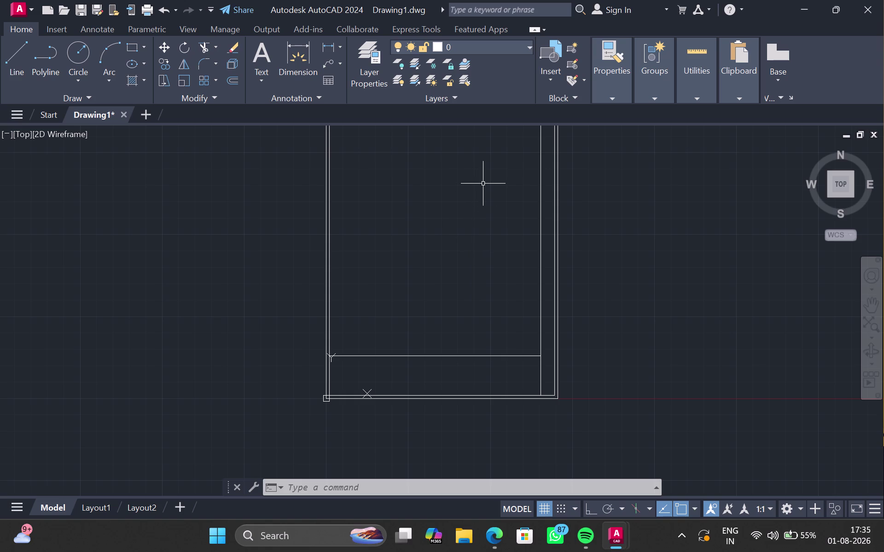
Offset the lower interior horizontal line 3' upward to form the band.
scroll(up, 3)
click(496, 359)
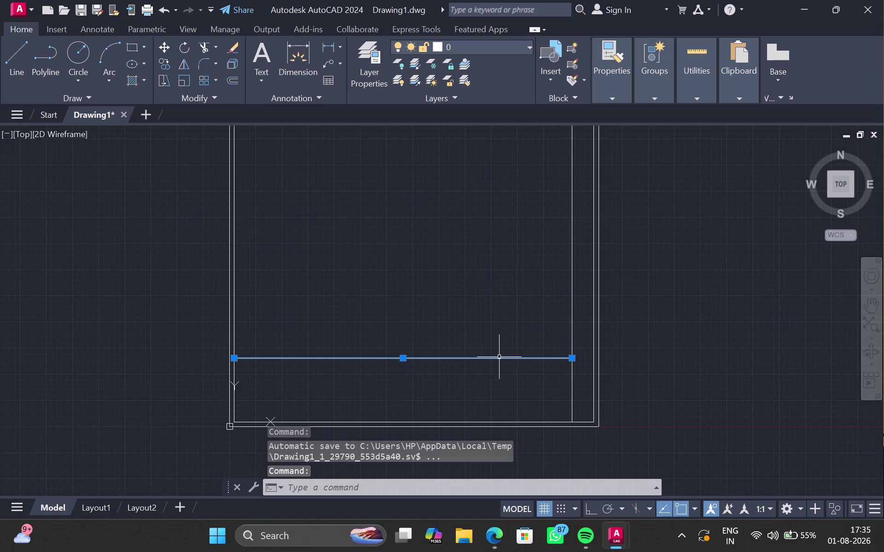
key(o)
key(Return)
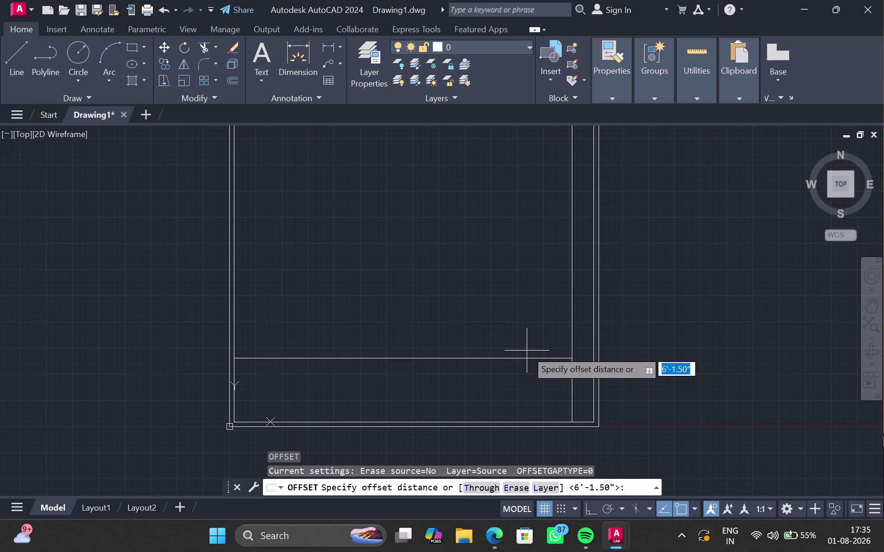
key(3)
key(apostrophe)
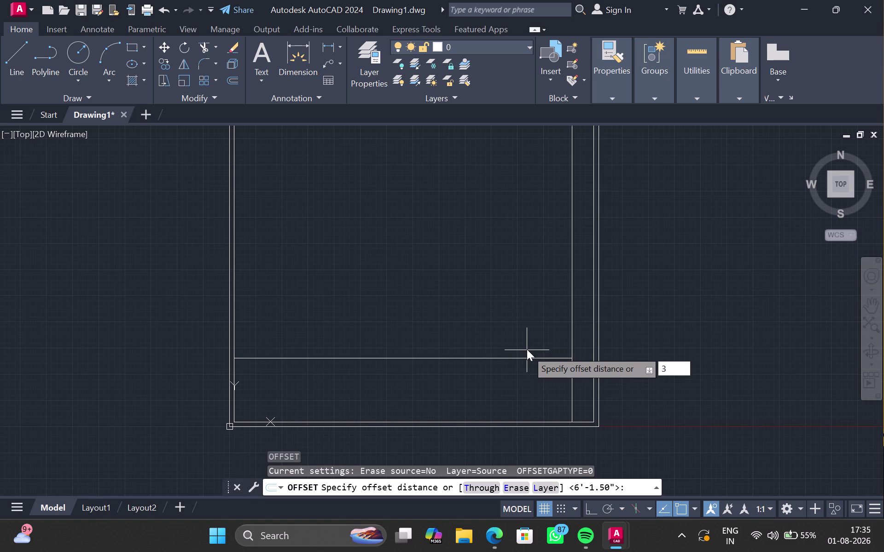
key(Return)
click(537, 320)
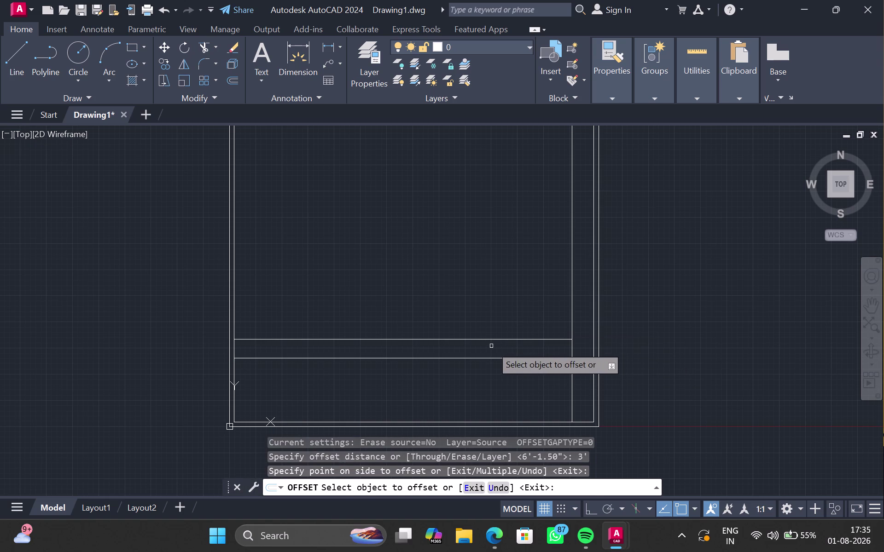
key(Escape)
scroll(up, 3)
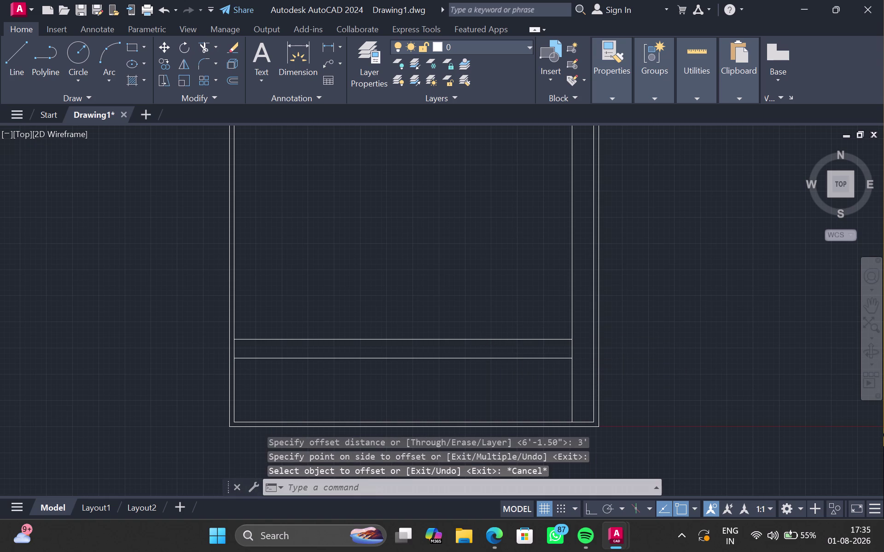
middle_click(486, 348)
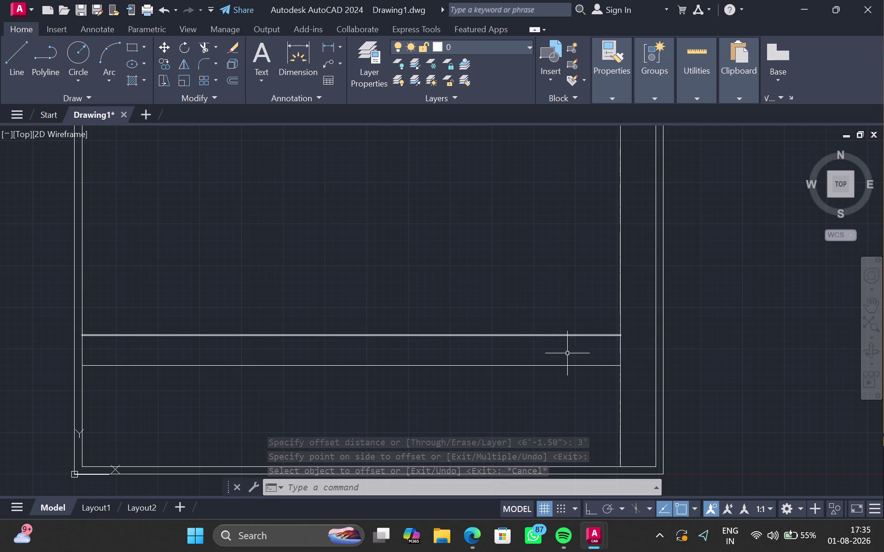
Offset the inner right wall line 17'9" to the left.
click(619, 348)
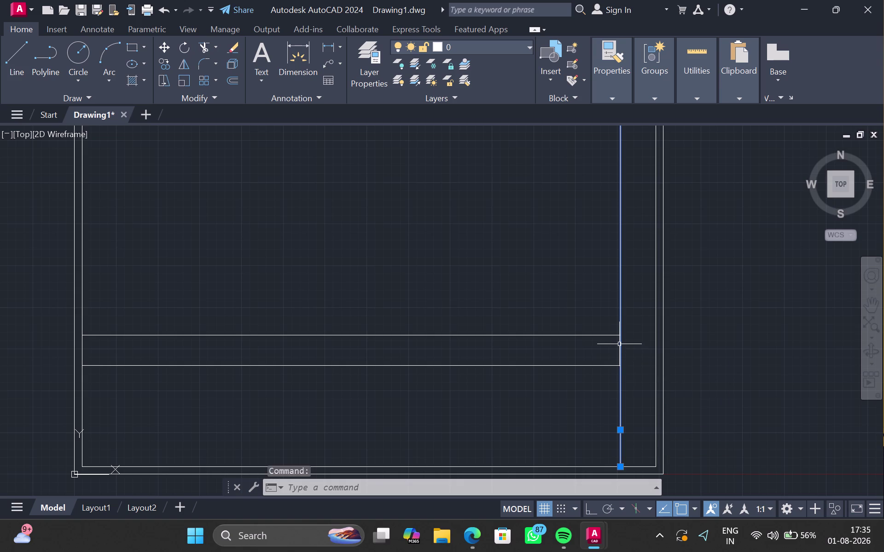
key(o)
key(Return)
key(1)
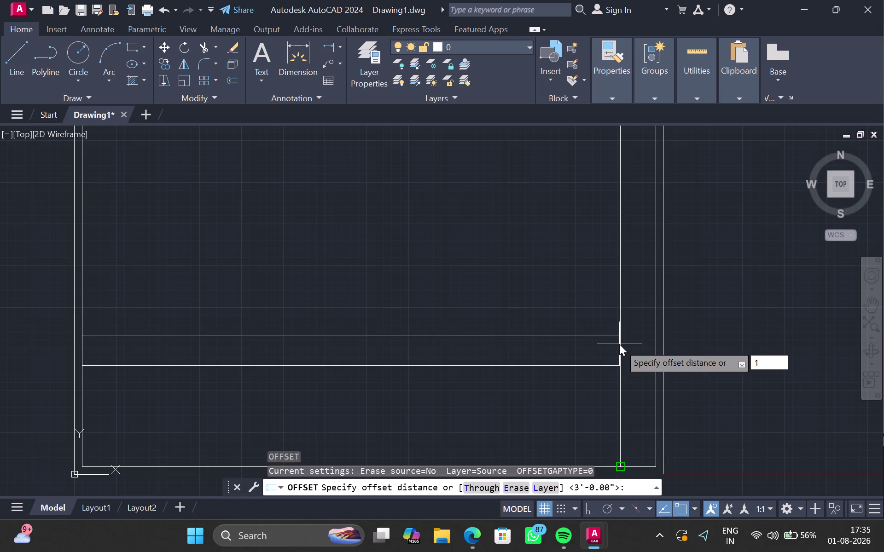
key(7)
key(apostrophe)
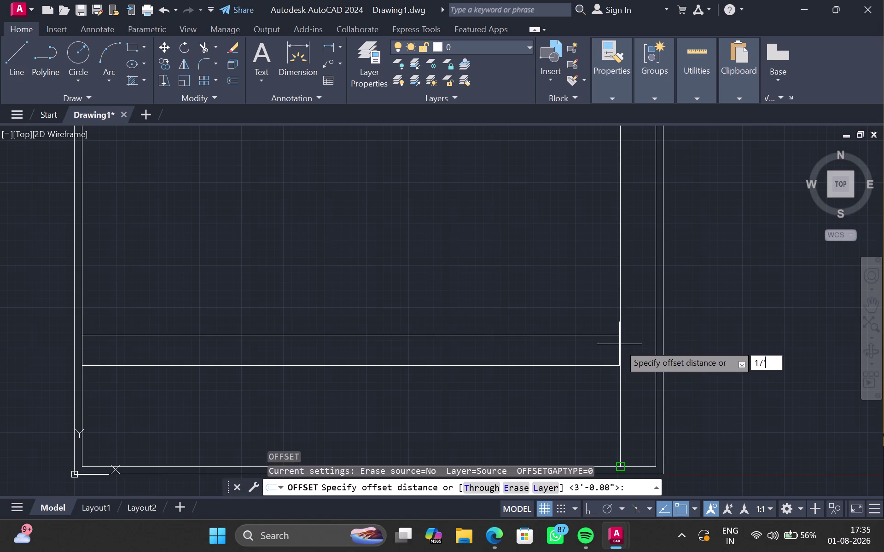
key(9)
key(shift+quotedbl)
key(Return)
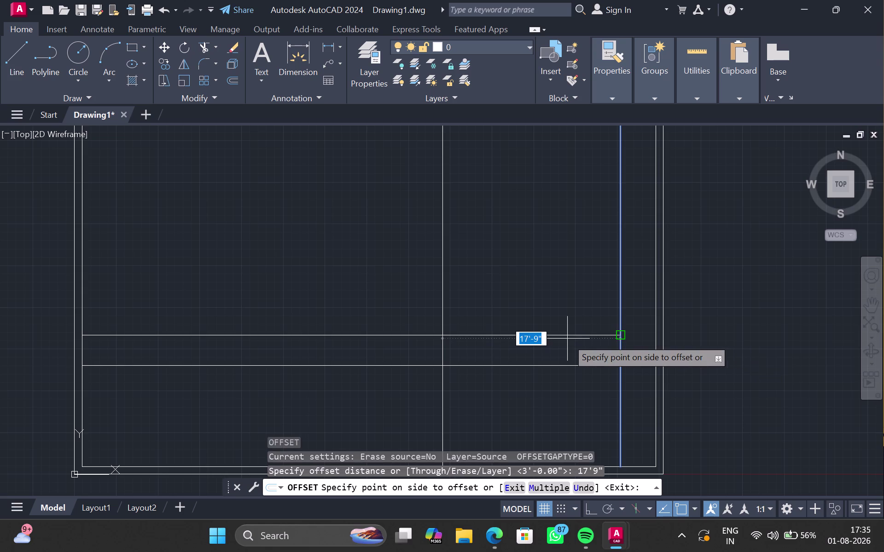
click(470, 314)
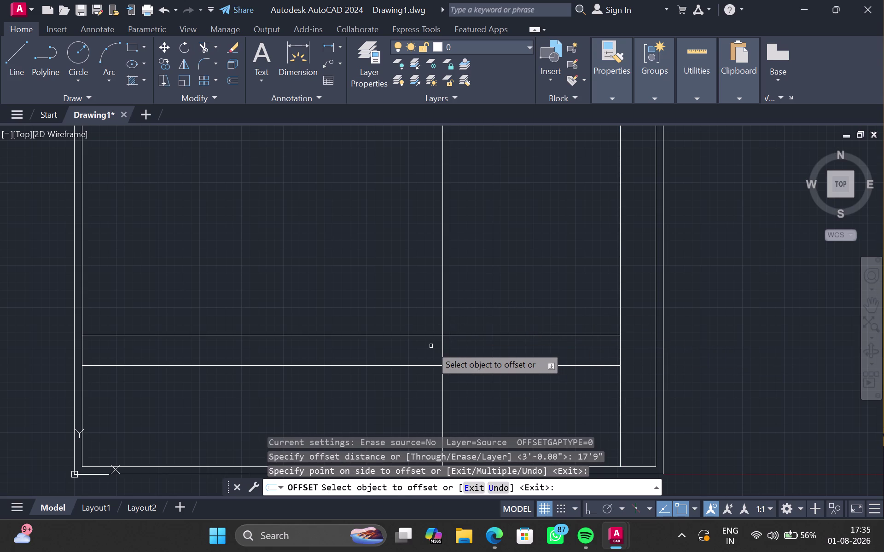
key(Escape)
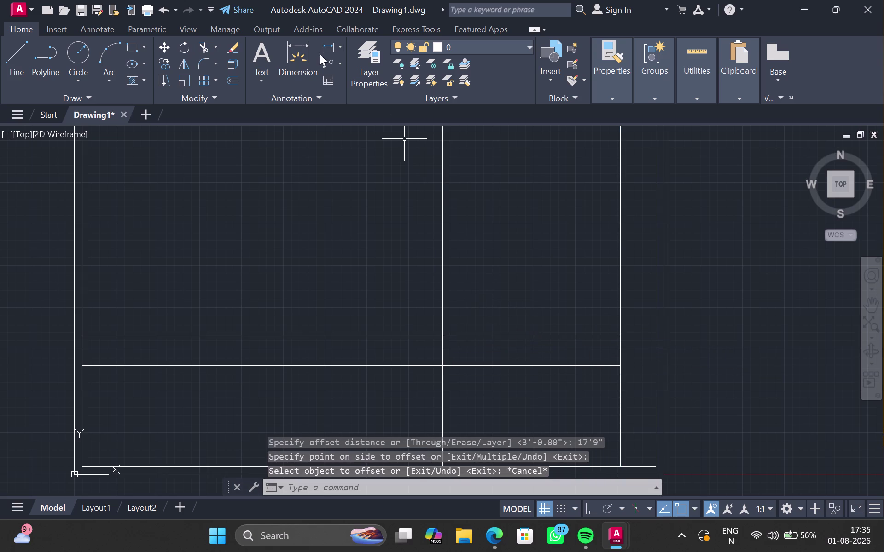
Measure from the band junction to the right wall with a linear dimension, then cancel it.
click(322, 47)
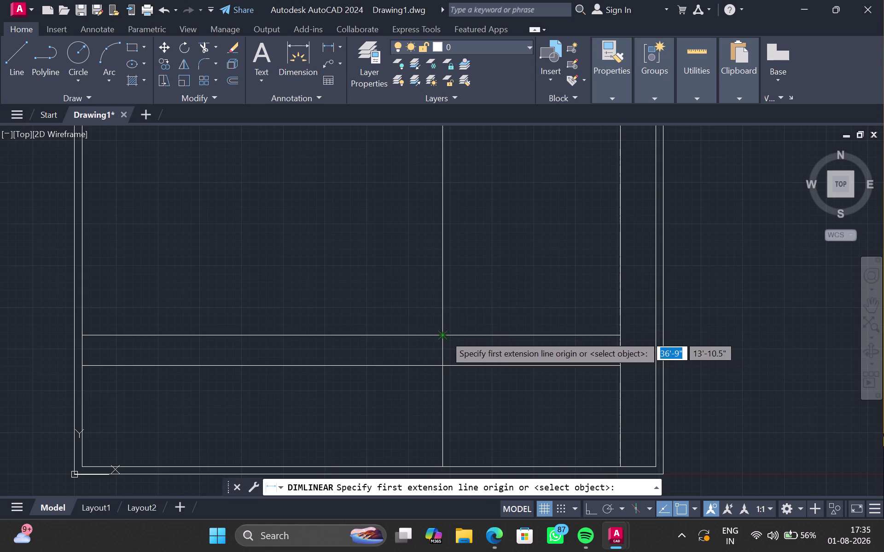
click(444, 335)
click(618, 337)
scroll(up, 3)
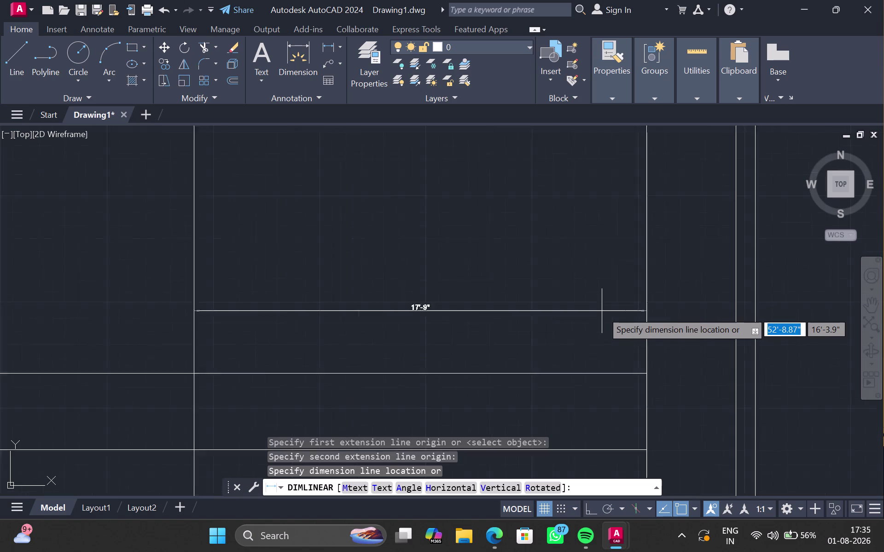
key(Escape)
scroll(down, 3)
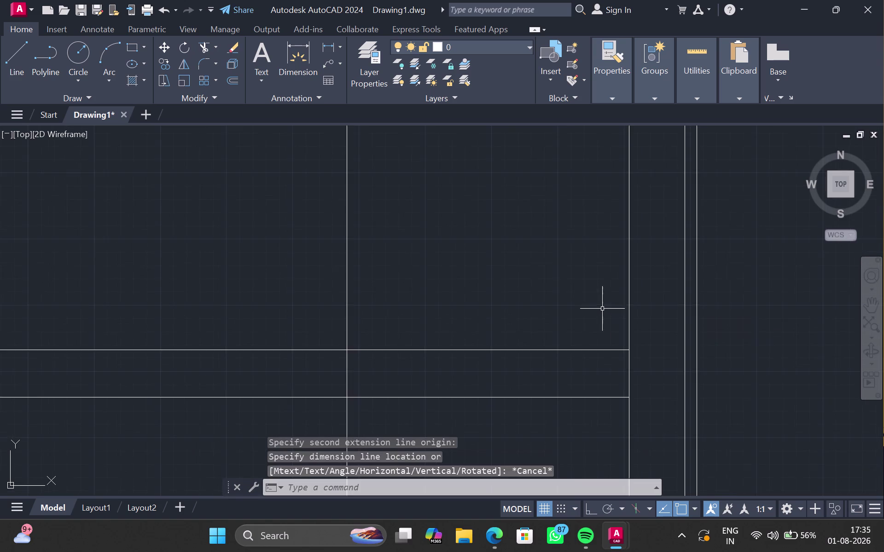
scroll(down, 3)
Trim away the new vertical line's portion above the band.
text(tr)
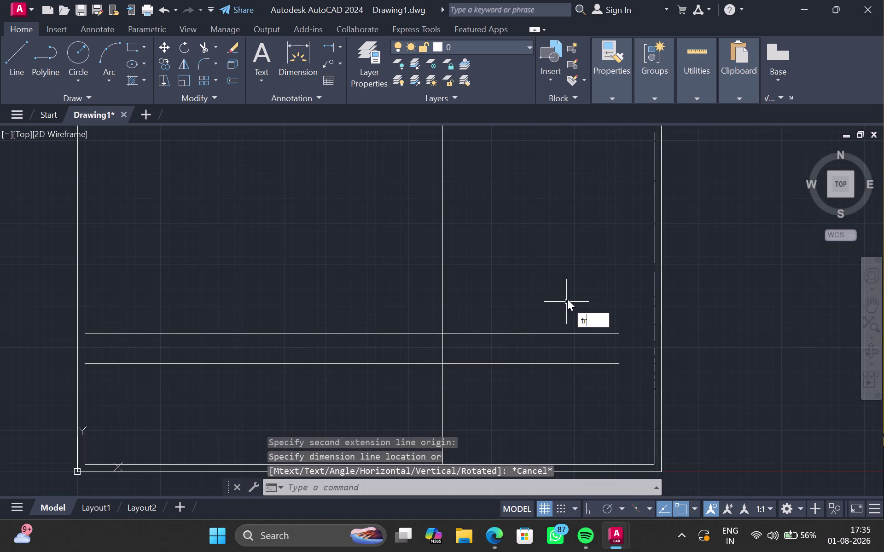
key(Return)
drag(438, 268, 344, 270)
drag(429, 276, 462, 278)
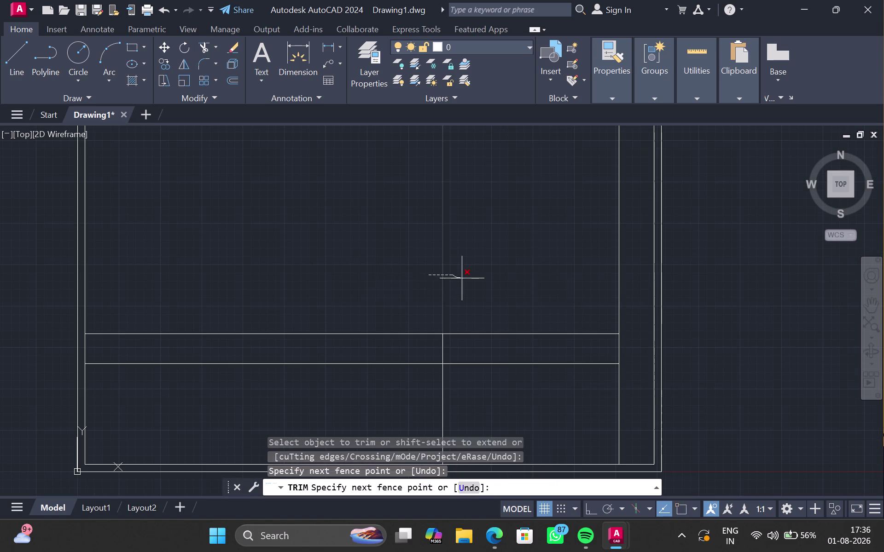
drag(462, 279, 466, 280)
Trim the vertical line's part below the band, leaving only the short divider.
scroll(down, 3)
middle_drag(464, 256, 452, 377)
scroll(down, 3)
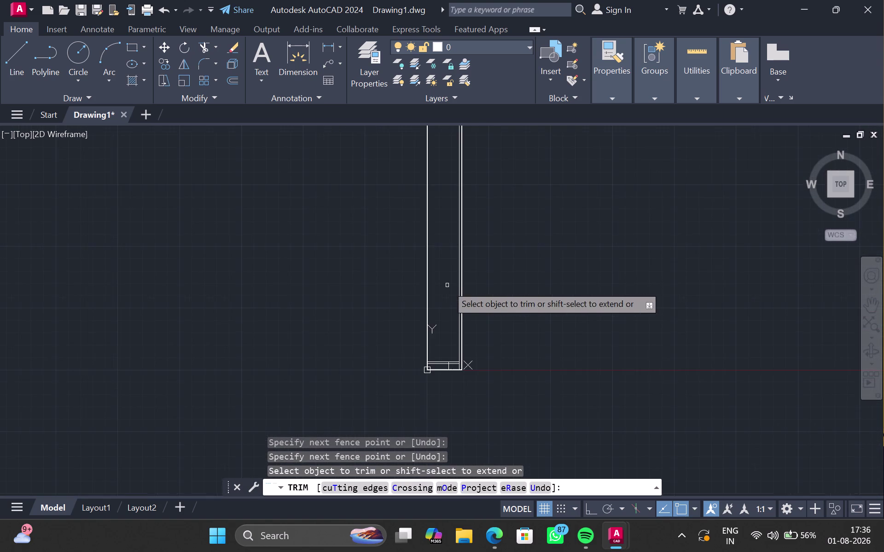
middle_drag(446, 283, 439, 296)
scroll(up, 3)
scroll(up, 3)
middle_drag(433, 380, 486, 62)
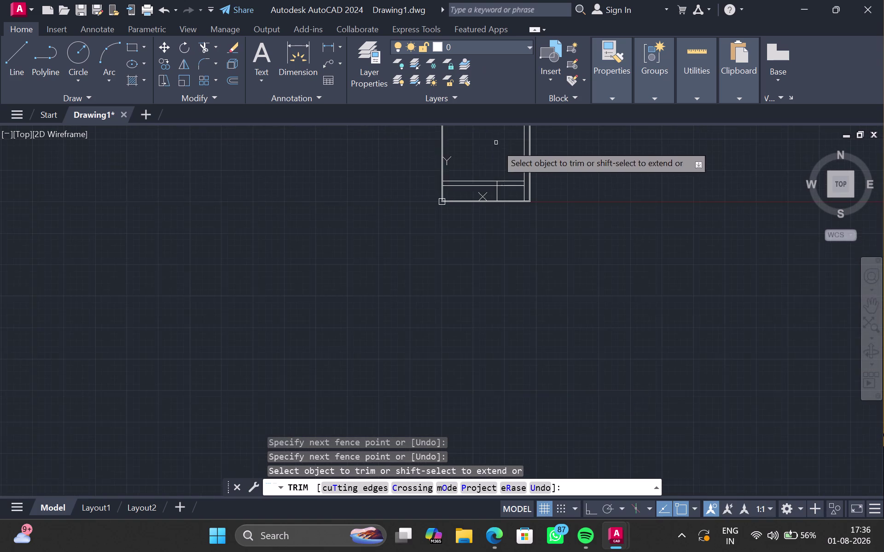
scroll(up, 3)
middle_drag(495, 197, 489, 149)
click(479, 193)
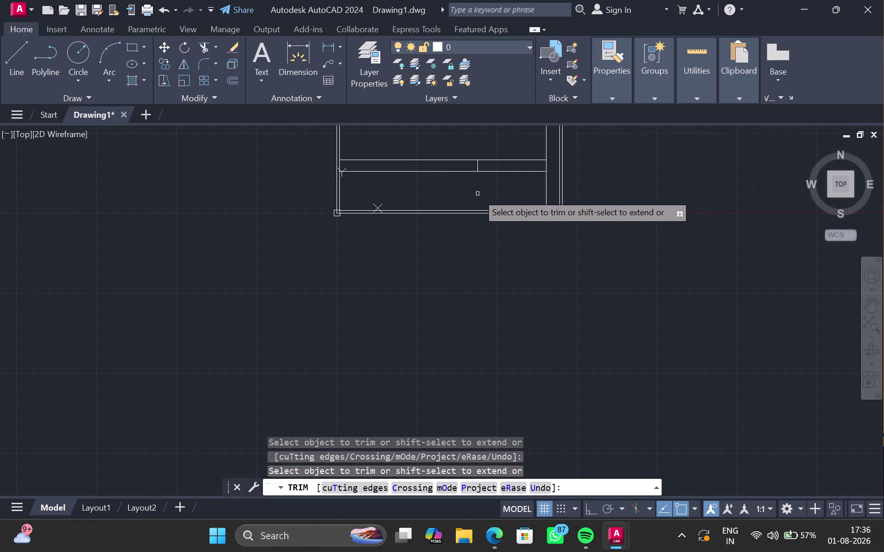
scroll(up, 3)
middle_drag(475, 193, 469, 243)
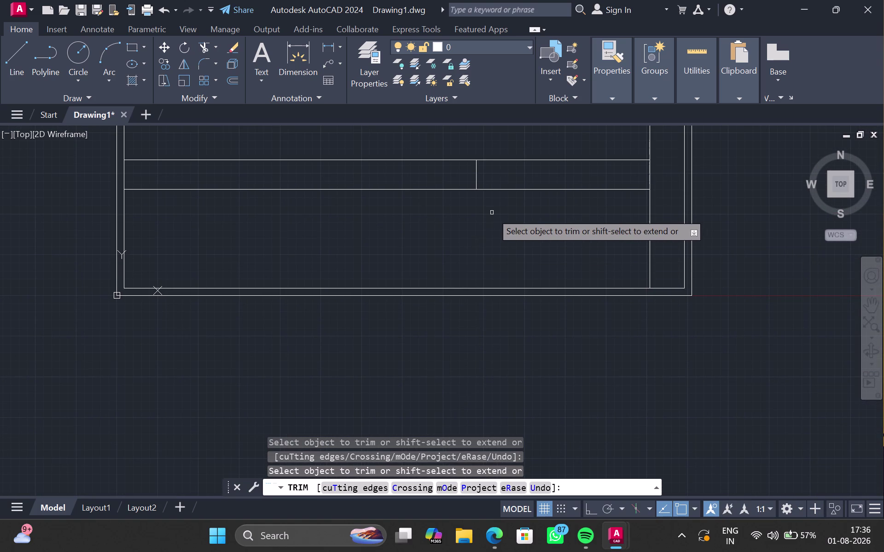
key(Escape)
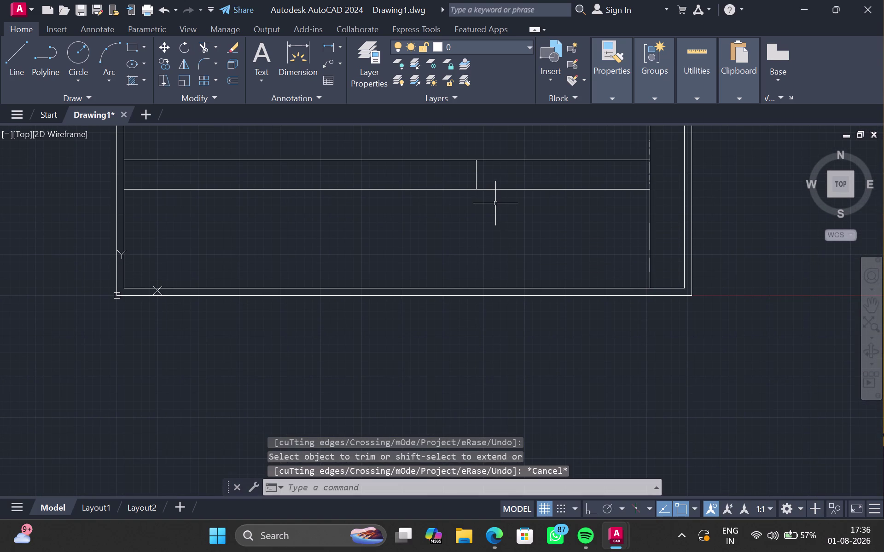
click(476, 174)
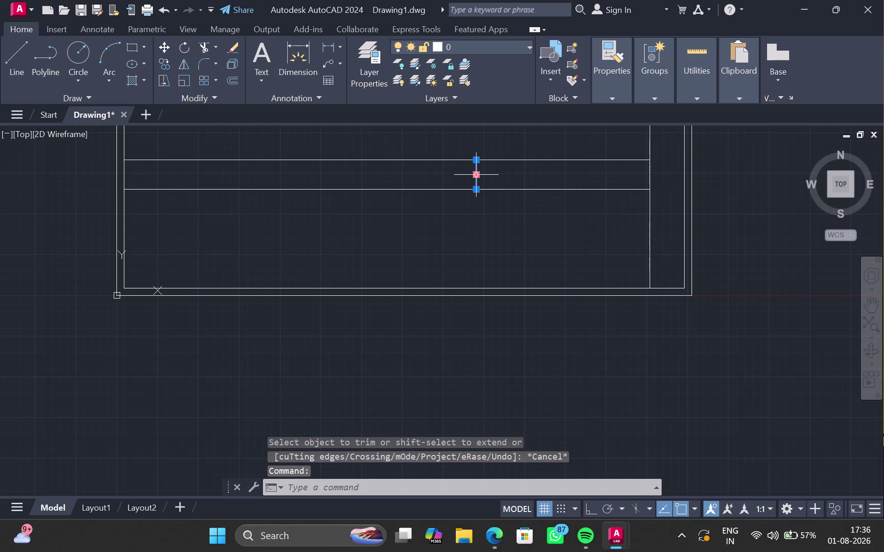
Offset the short band divider 6' to the left.
key(o)
key(Return)
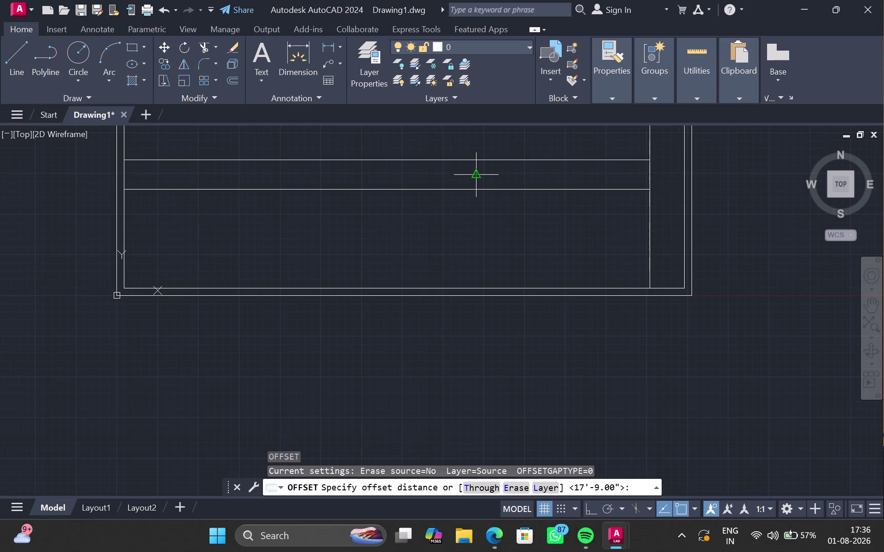
text(6')
key(Return)
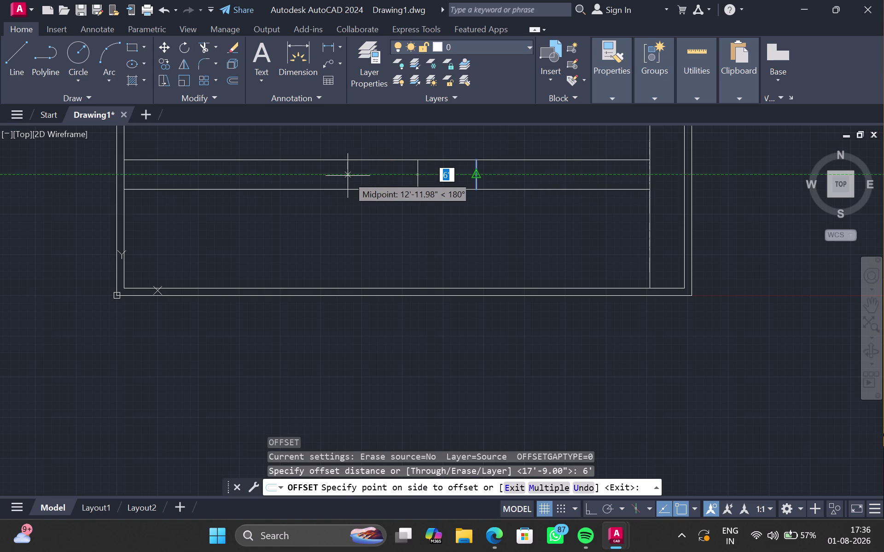
click(347, 176)
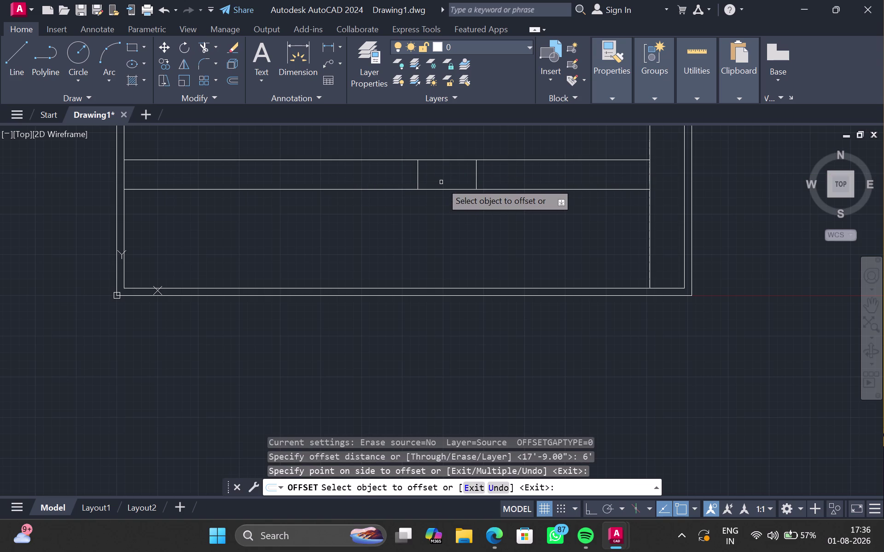
Offset the new divider a further 17'9" to the left.
click(417, 172)
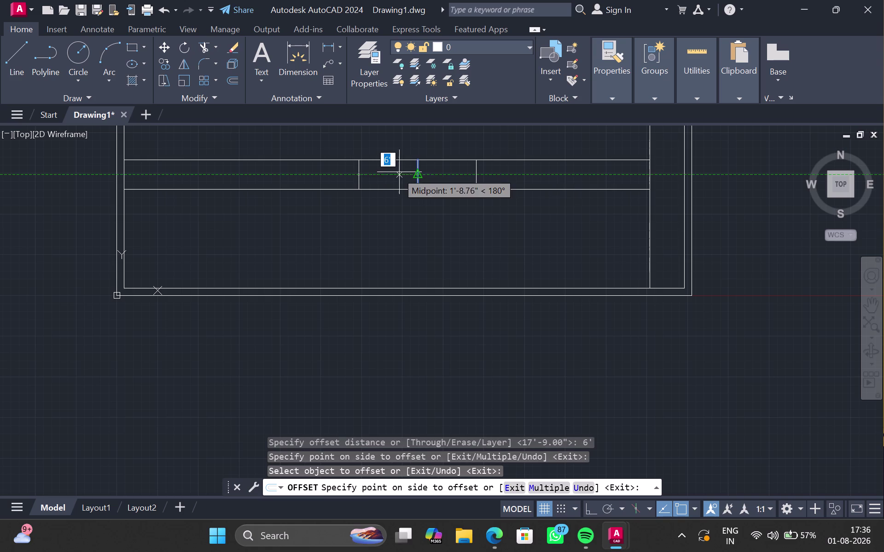
key(1)
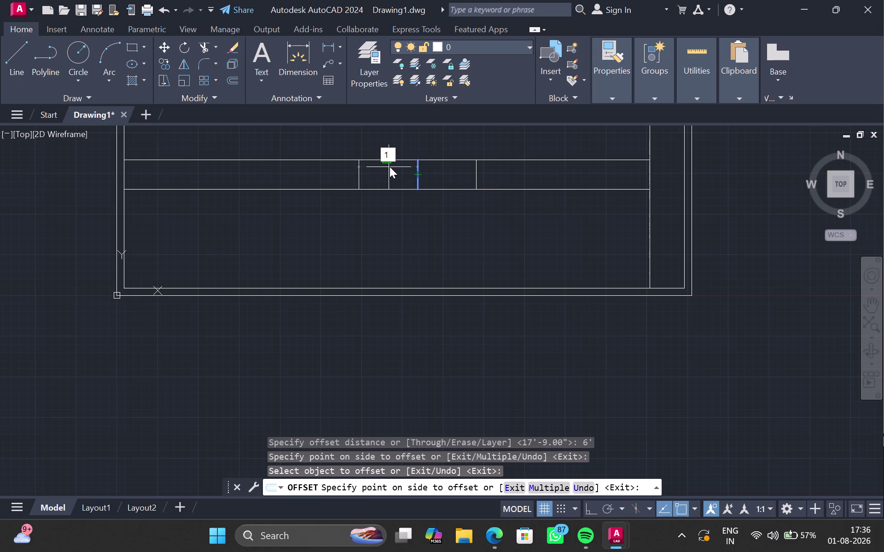
key(7)
key(apostrophe)
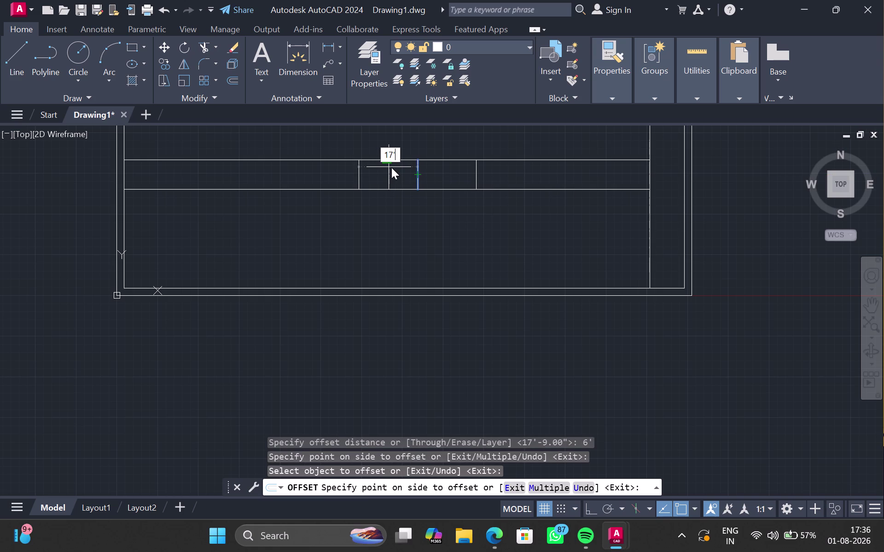
text(9")
key(Return)
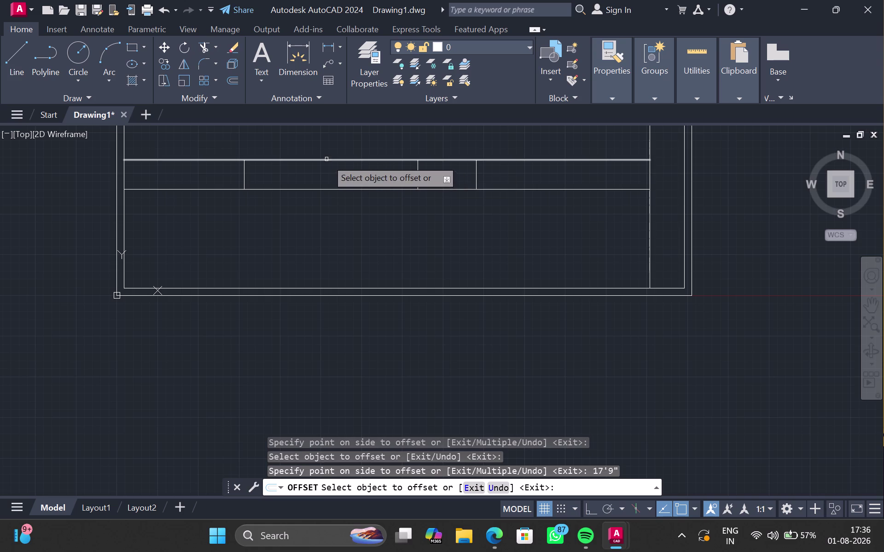
key(Escape)
text(tr)
key(Return)
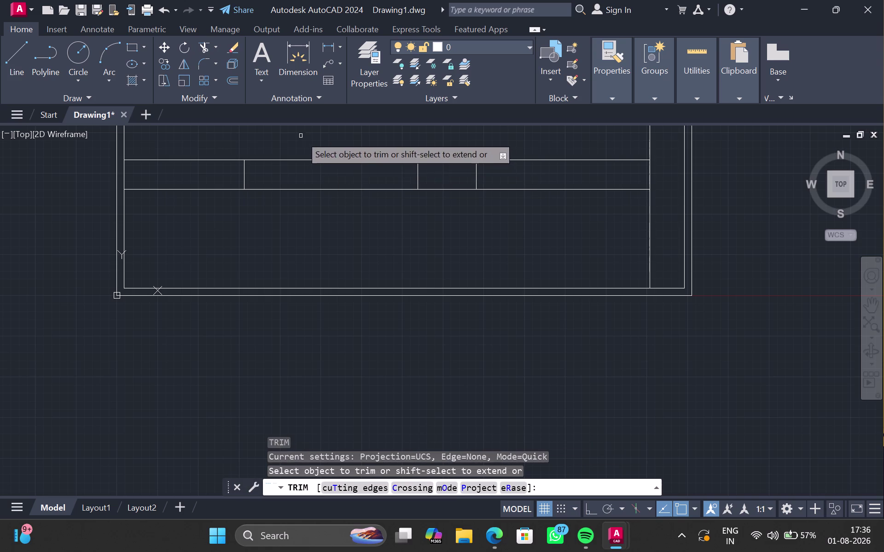
Trim the band's horizontal lines left of the leftmost divider.
drag(179, 133, 186, 245)
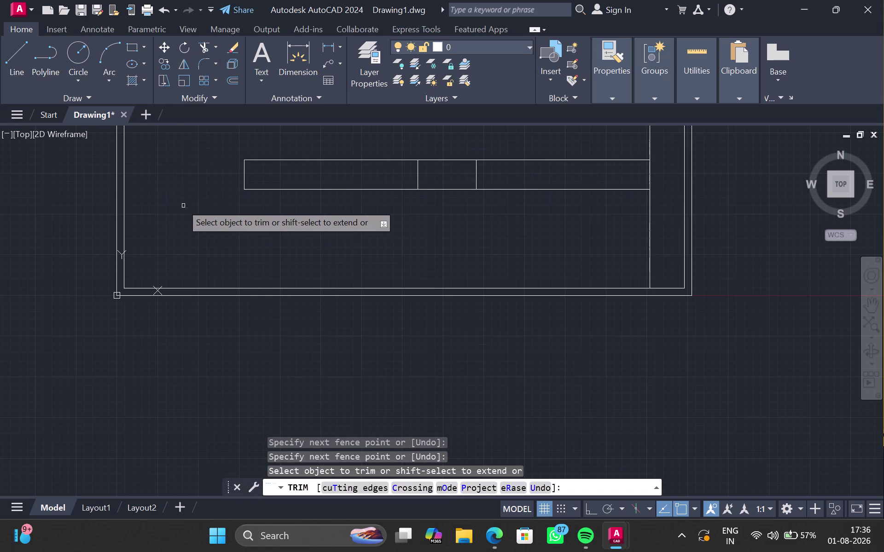
key(Escape)
middle_drag(175, 197, 172, 198)
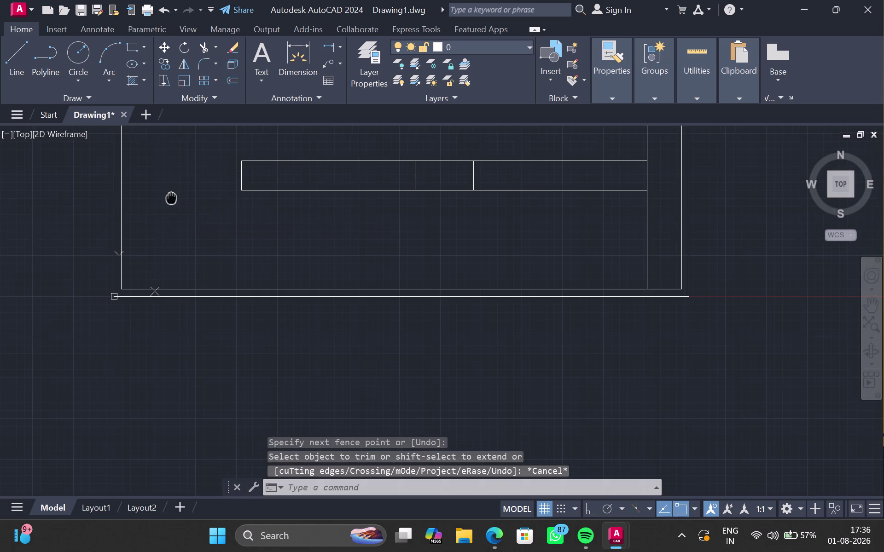
middle_drag(172, 197, 161, 202)
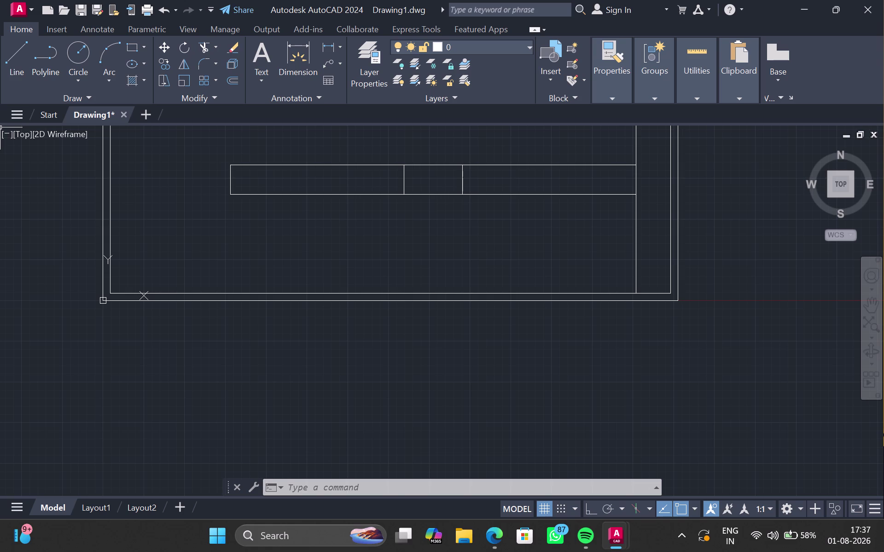
click(9, 280)
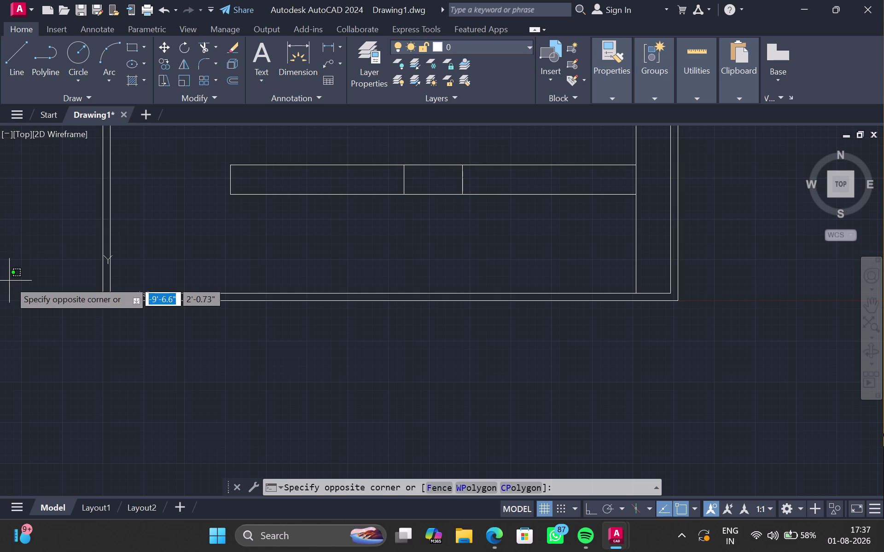
scroll(down, 3)
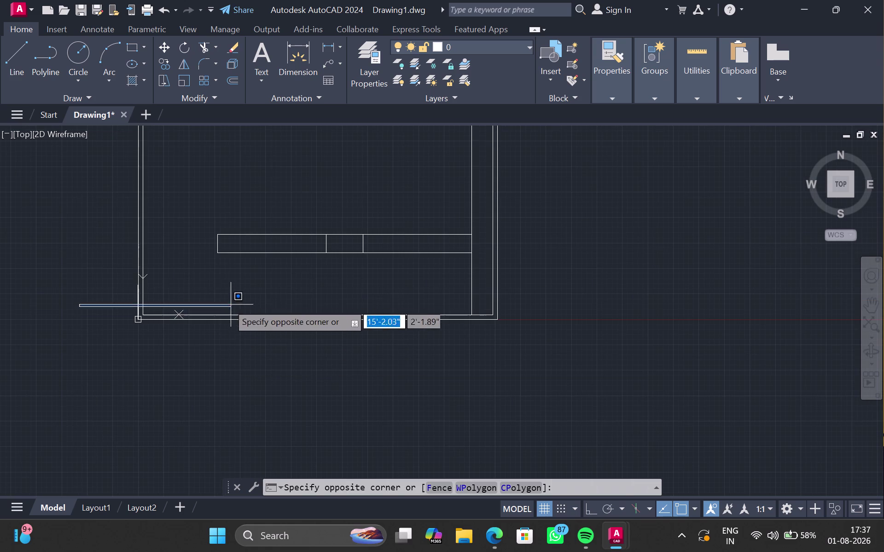
key(Escape)
middle_drag(238, 273, 221, 284)
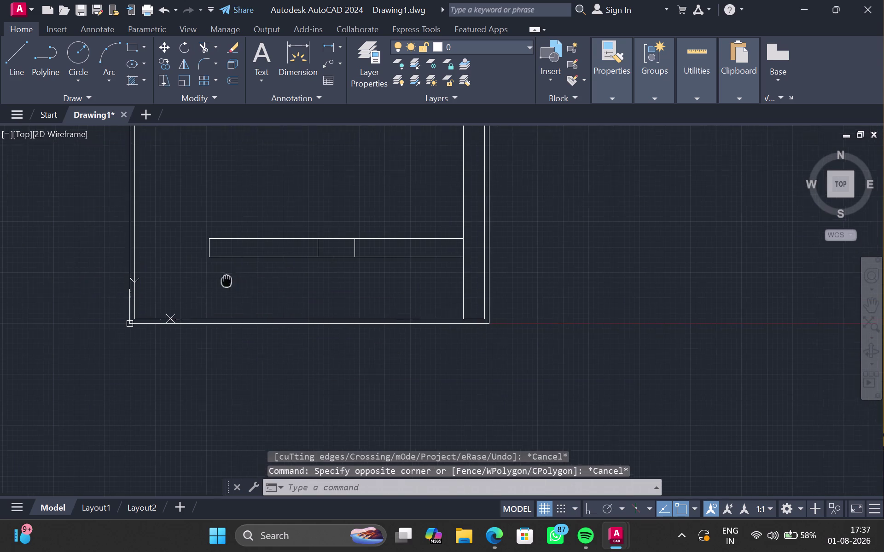
middle_drag(222, 283, 165, 305)
scroll(up, 3)
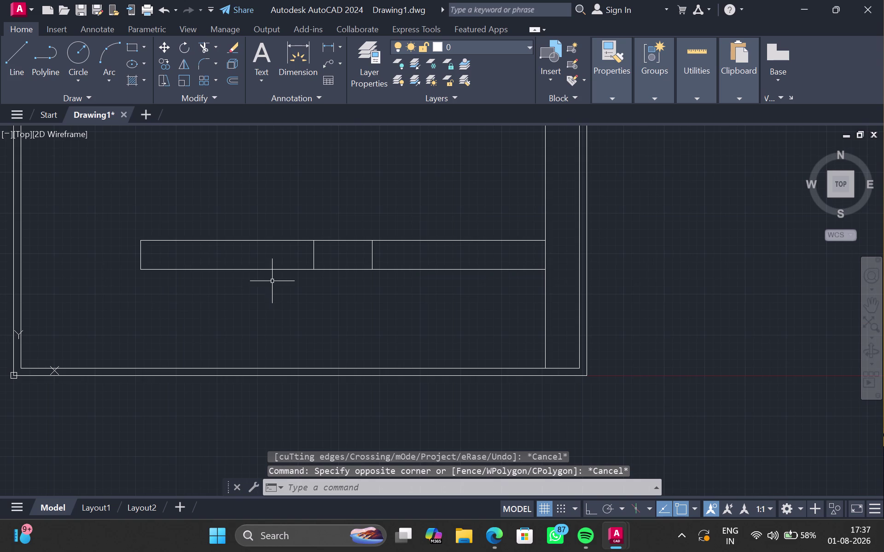
scroll(up, 3)
middle_drag(356, 245, 330, 279)
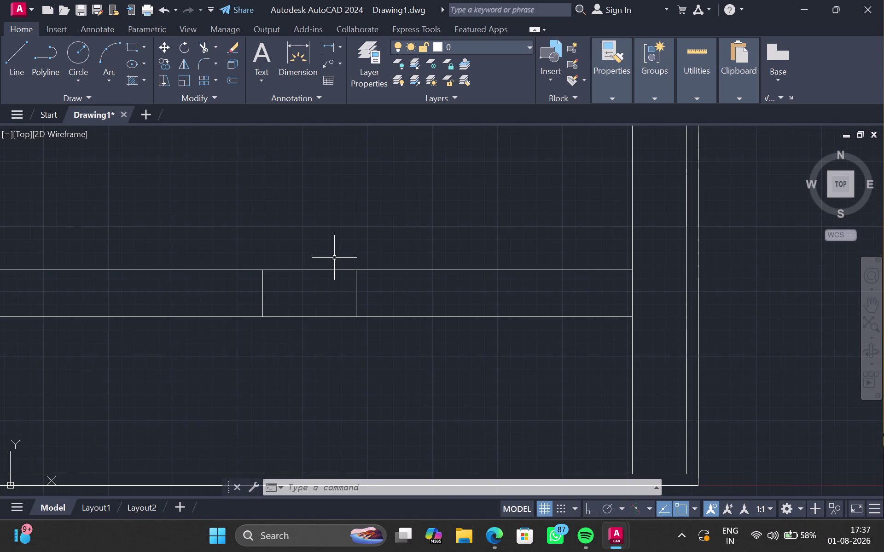
Trim out the band lines between the two middle dividers.
text(tr)
key(Return)
drag(329, 239, 271, 472)
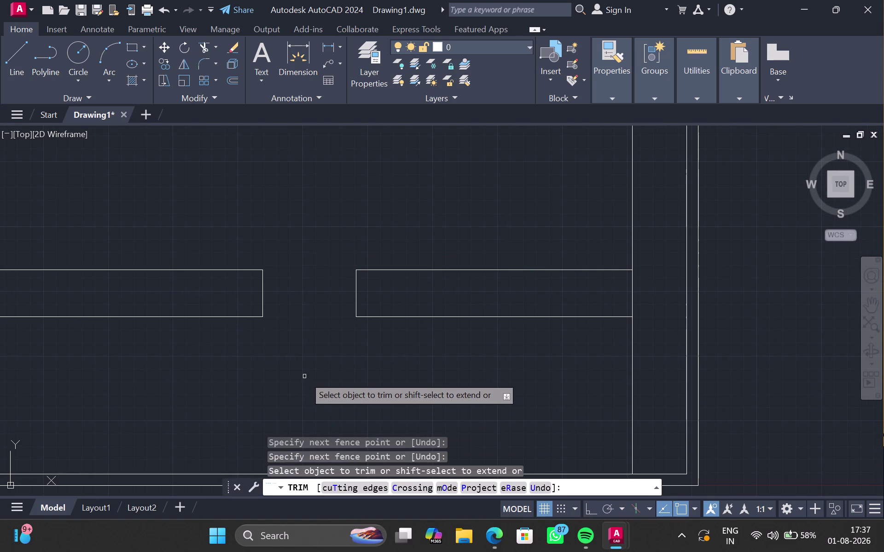
key(Escape)
scroll(down, 3)
middle_drag(249, 378, 263, 371)
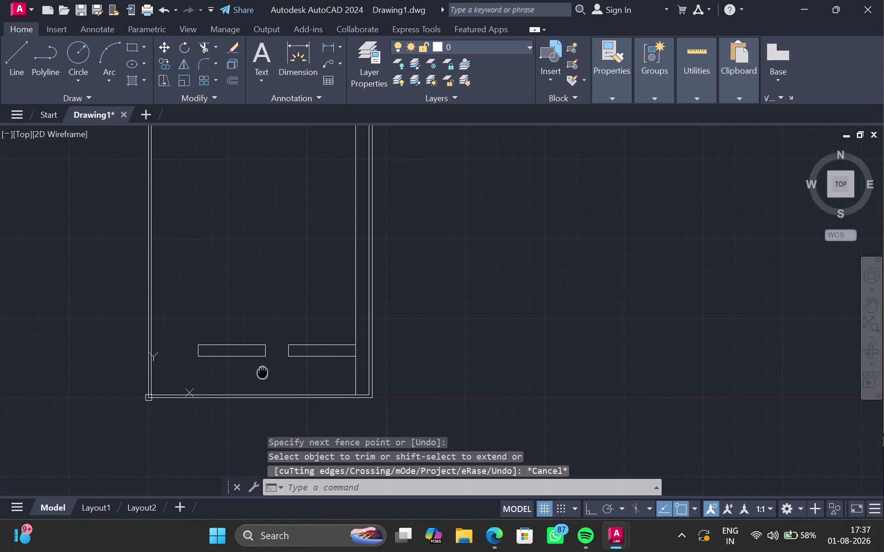
middle_drag(263, 372, 262, 371)
scroll(up, 3)
middle_drag(304, 376, 282, 380)
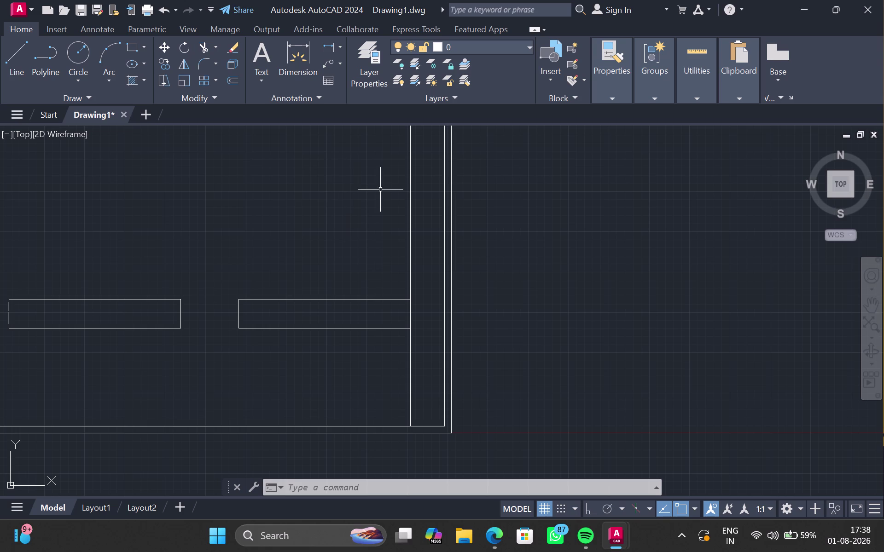
click(410, 215)
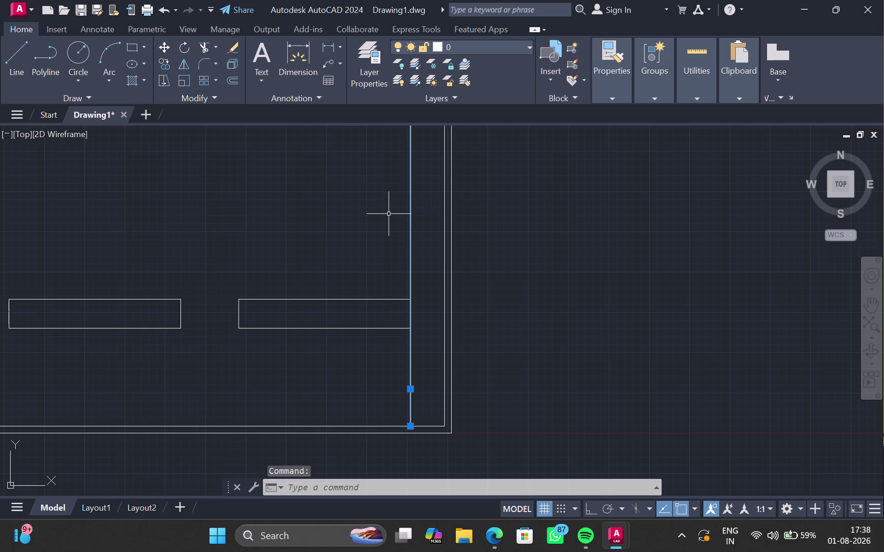
Offset the inner right wall and the band's top edge by 6".
key(o)
key(Return)
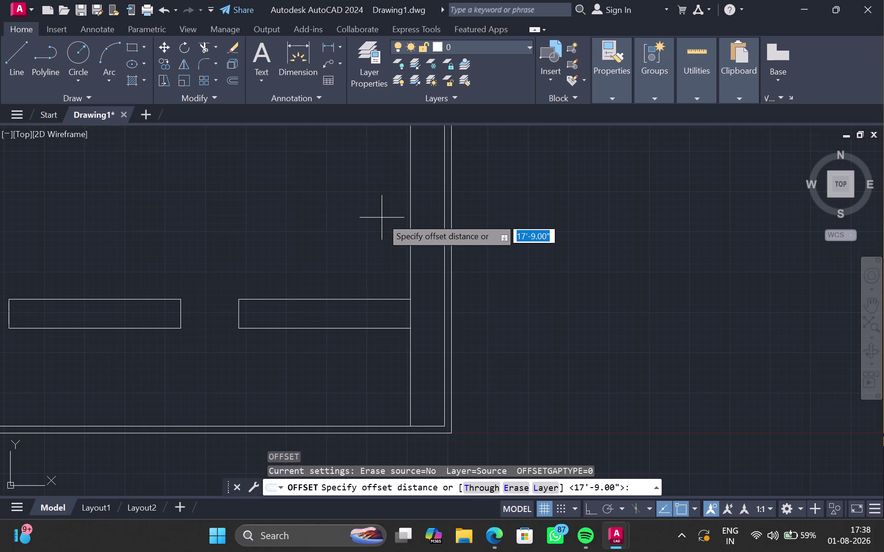
text(6")
key(Return)
click(363, 220)
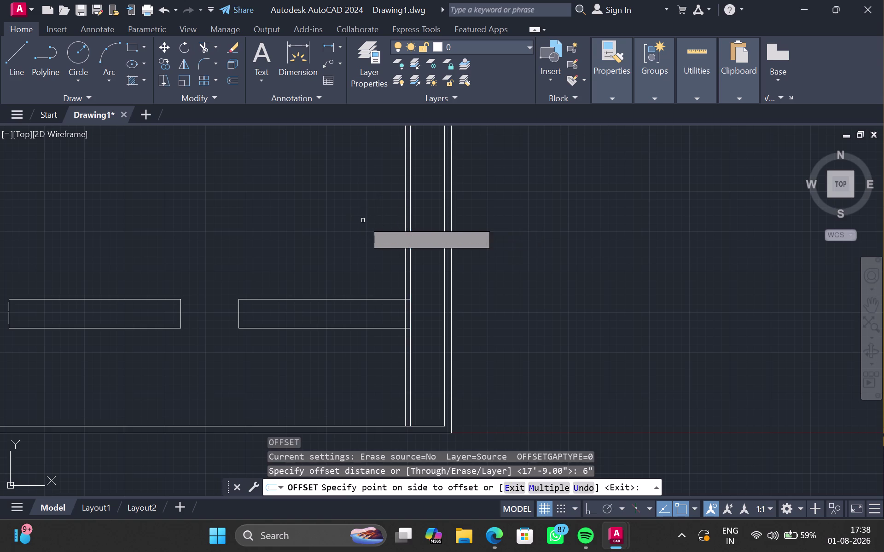
scroll(up, 3)
middle_drag(382, 217, 367, 229)
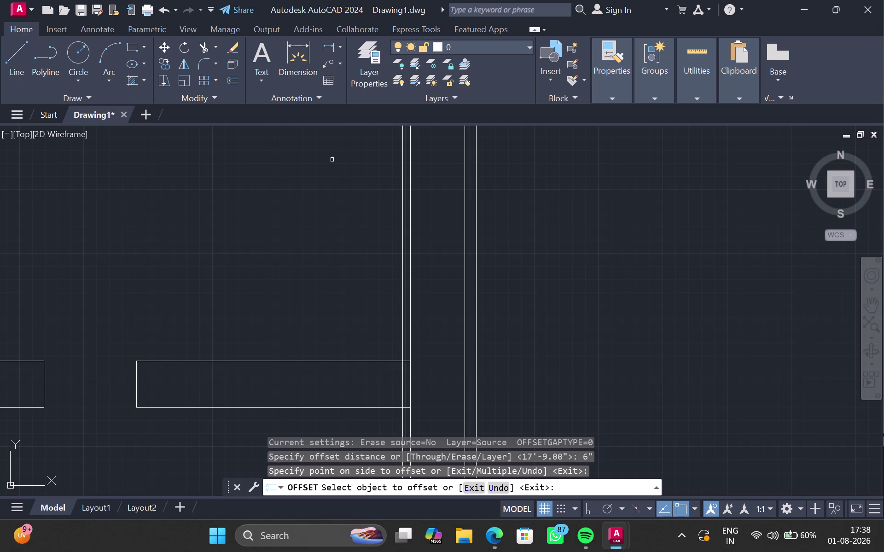
click(222, 361)
click(226, 338)
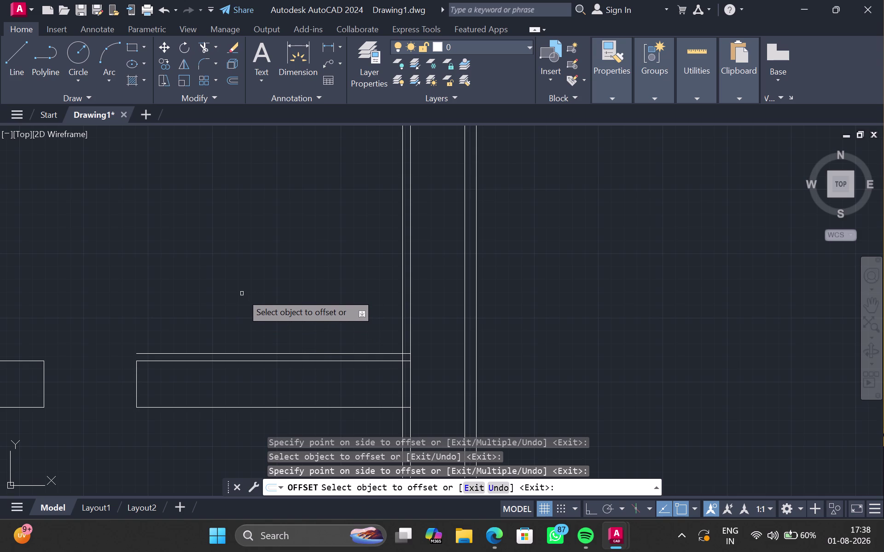
key(Escape)
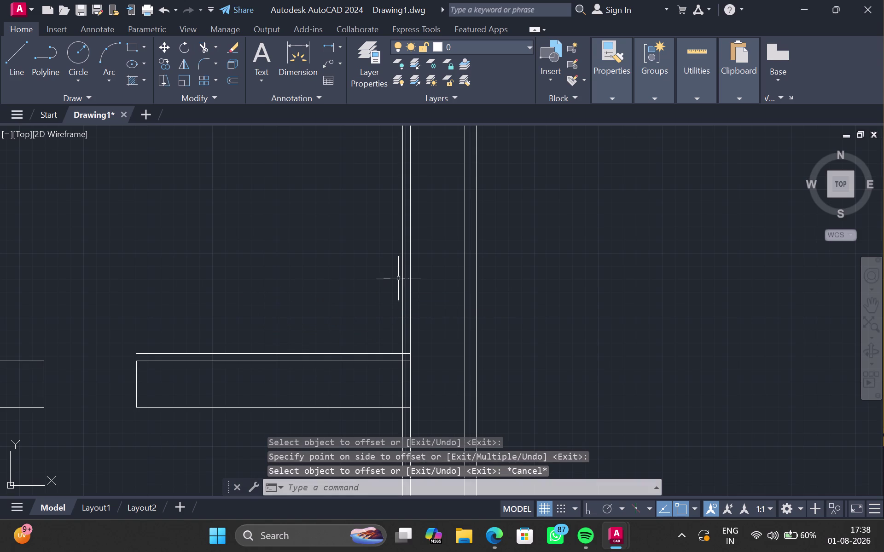
Offset the new inner wall line 13' to the left.
click(403, 275)
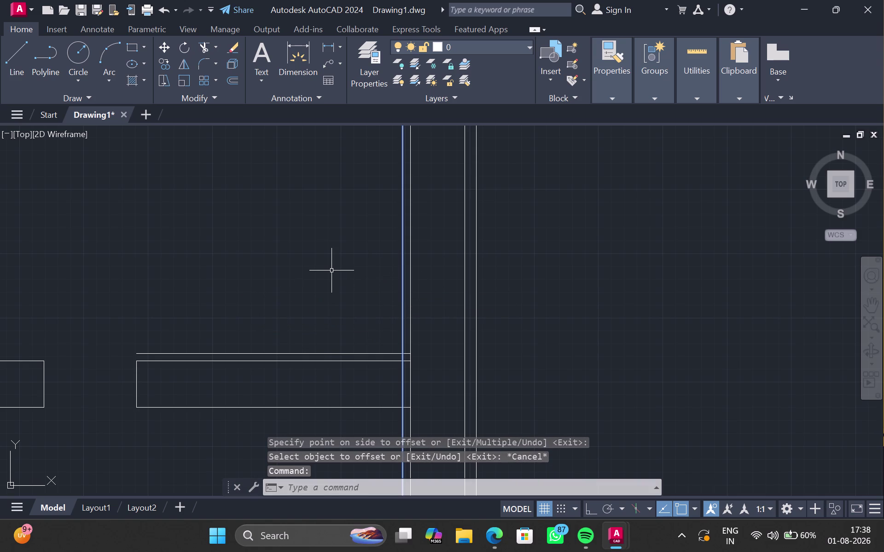
key(o)
key(Return)
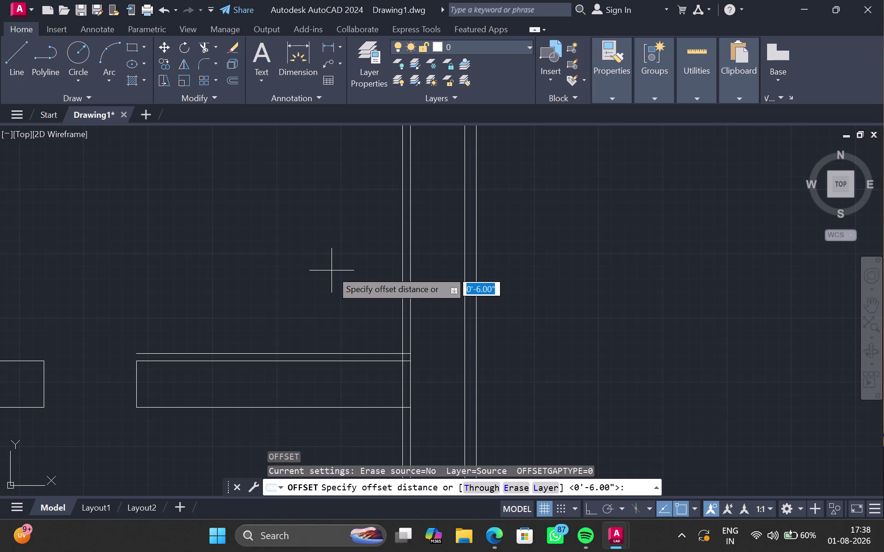
text(13')
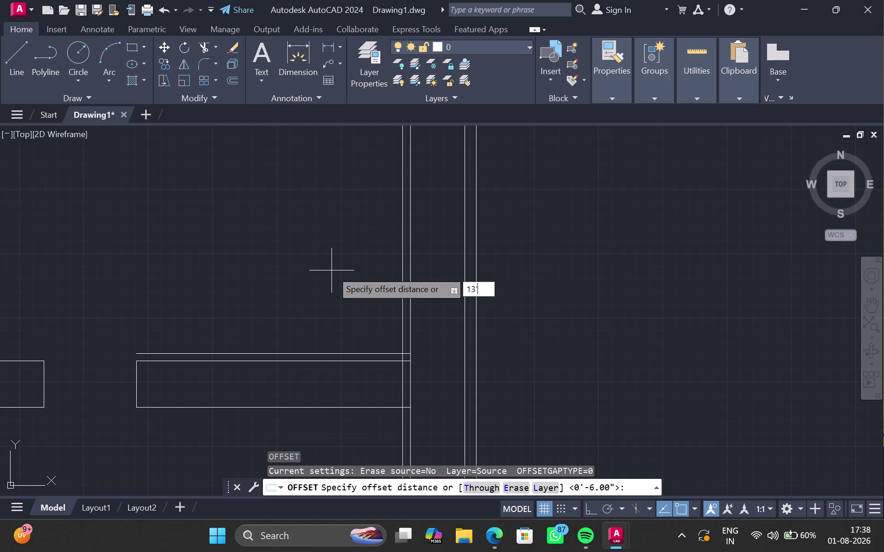
key(Return)
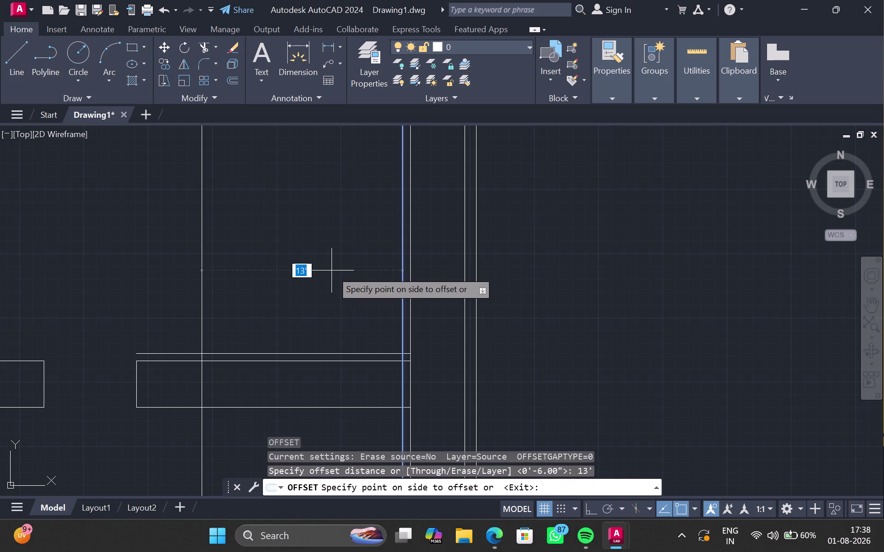
click(236, 259)
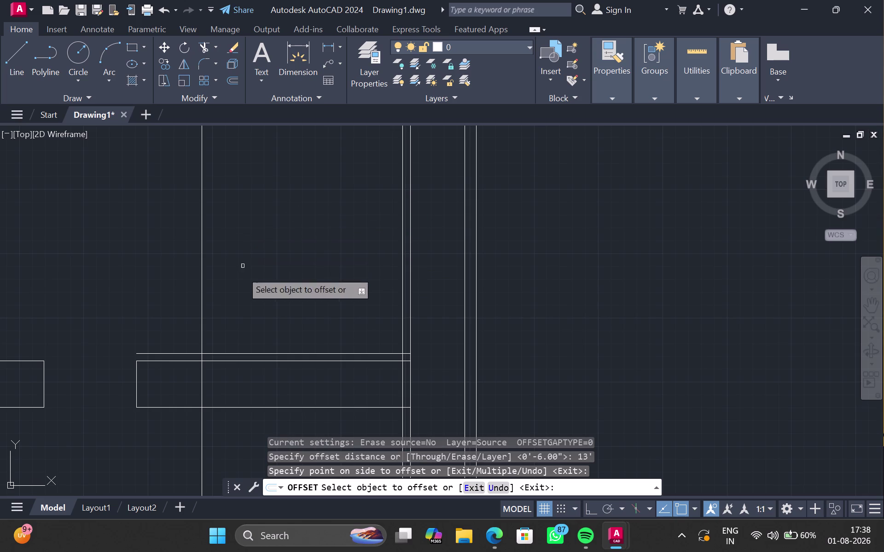
Offset the 13' line a further 6" to the left for wall thickness.
click(202, 288)
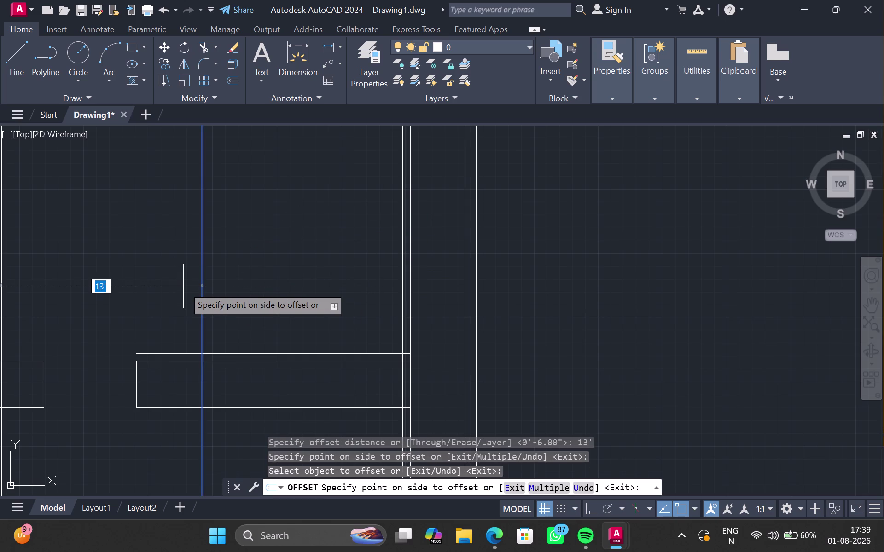
key(6)
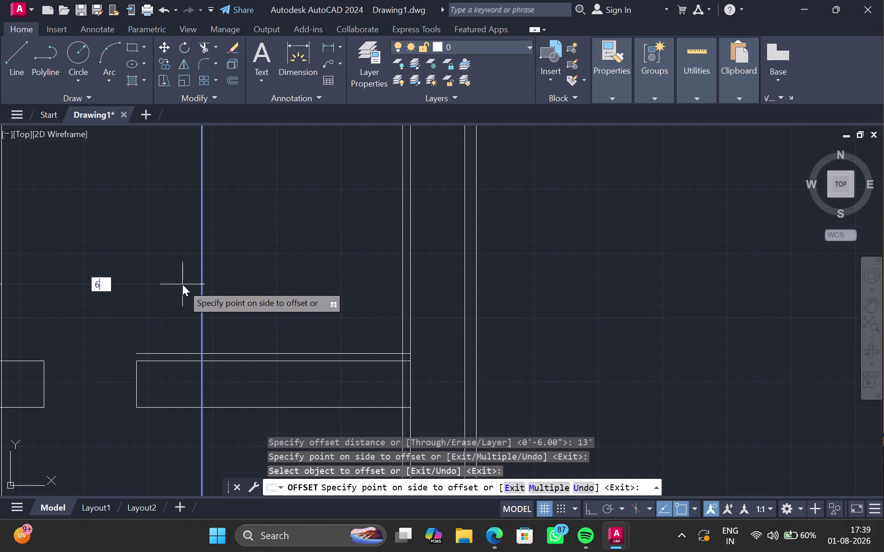
key(shift+quotedbl)
key(Return)
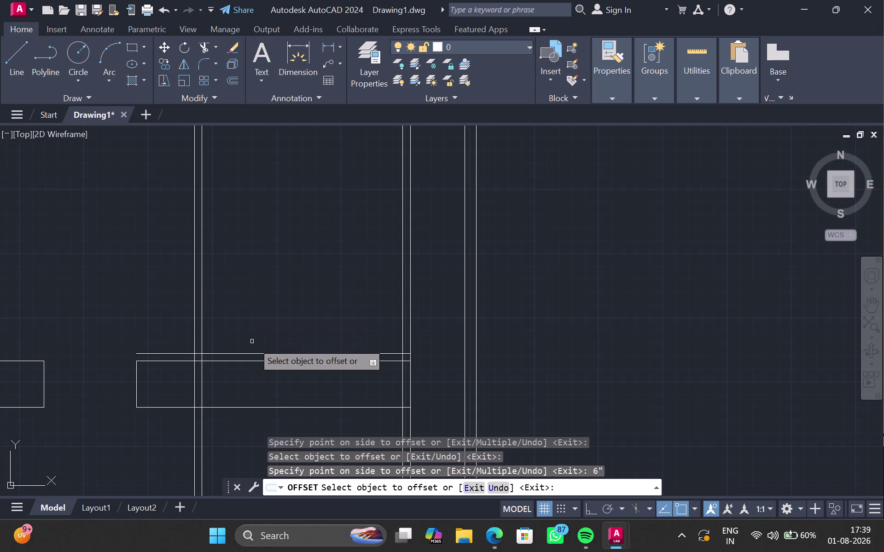
click(253, 352)
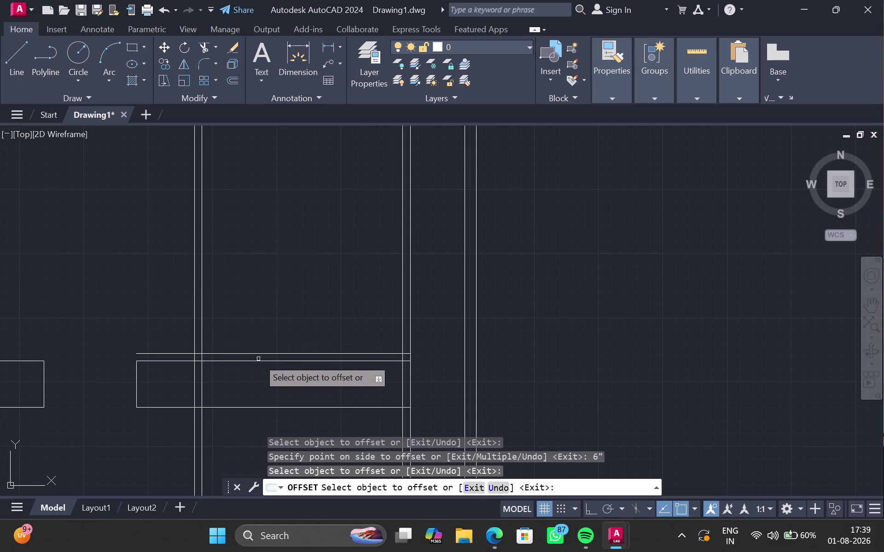
Offset a band line 12' upward, then add a 6" parallel line.
click(259, 352)
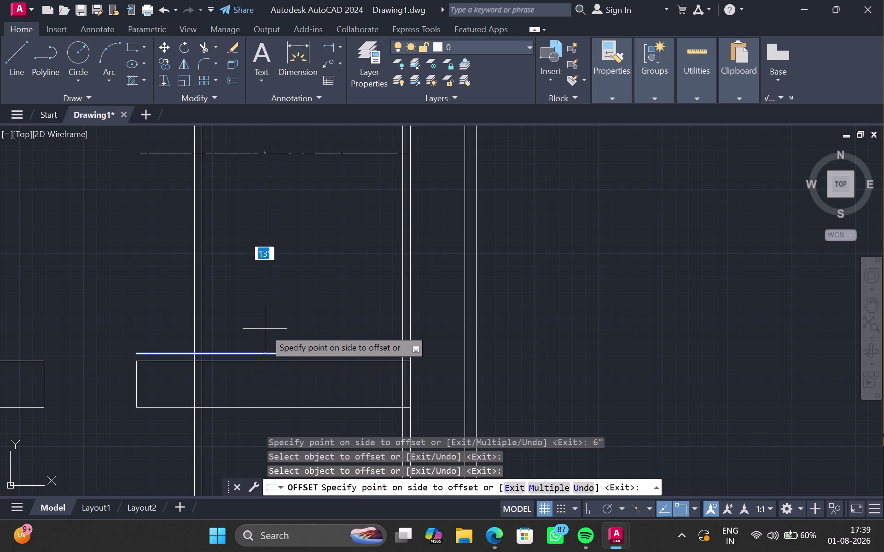
text(12)
key(apostrophe)
key(Return)
click(259, 168)
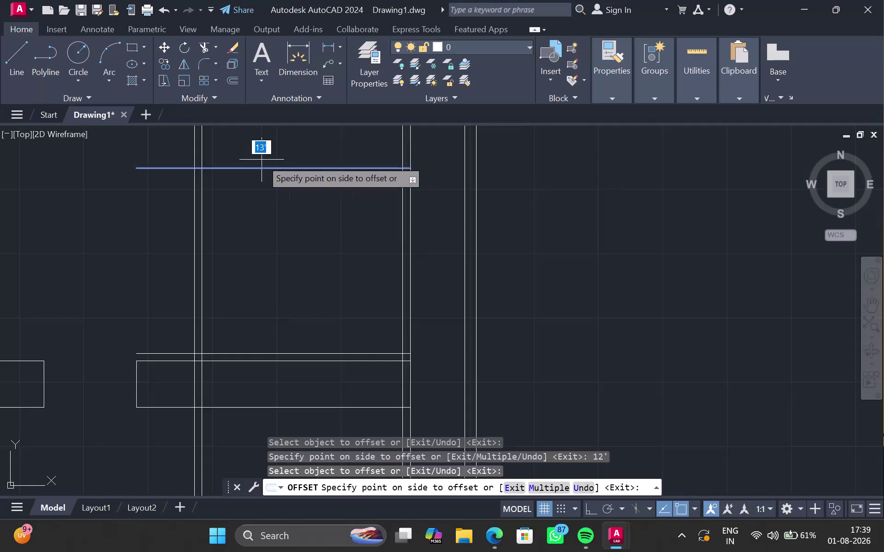
key(6)
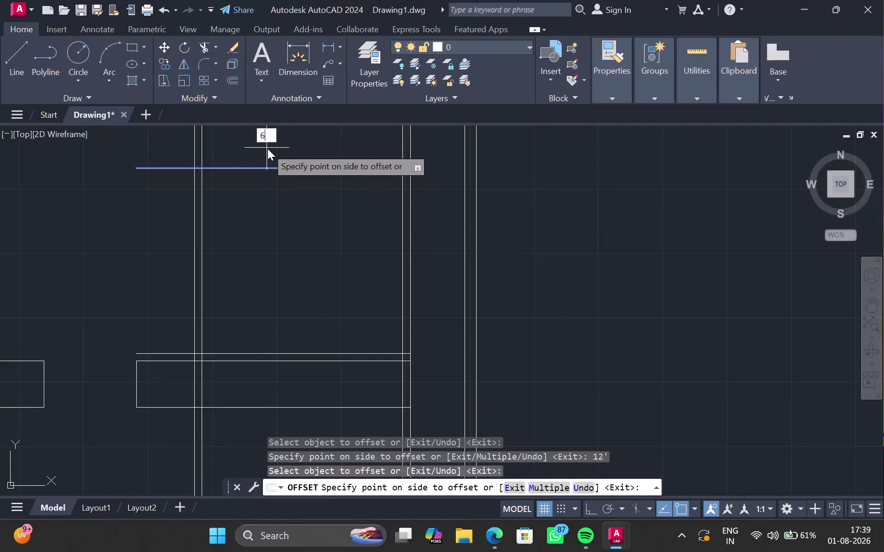
key(shift+quotedbl)
key(Return)
key(Escape)
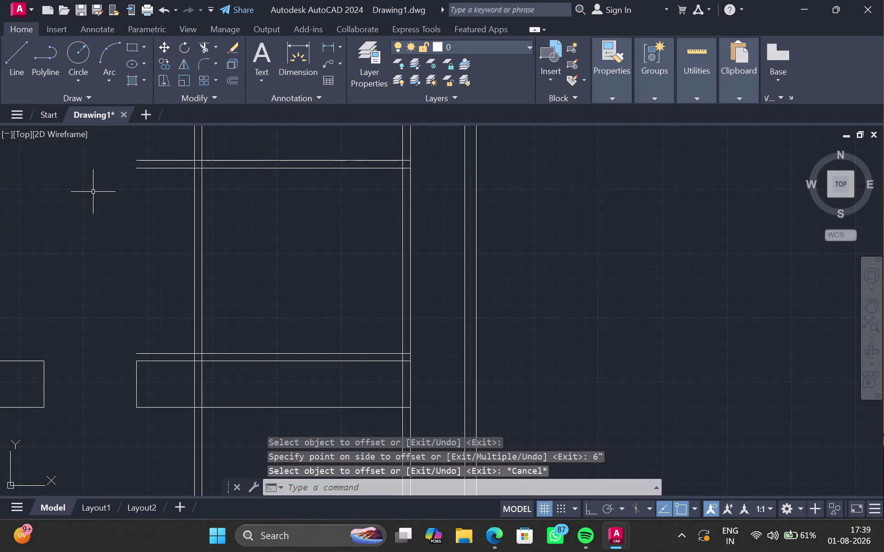
Trim the new lines' left overhangs and the stub between the wall lines.
text(tr)
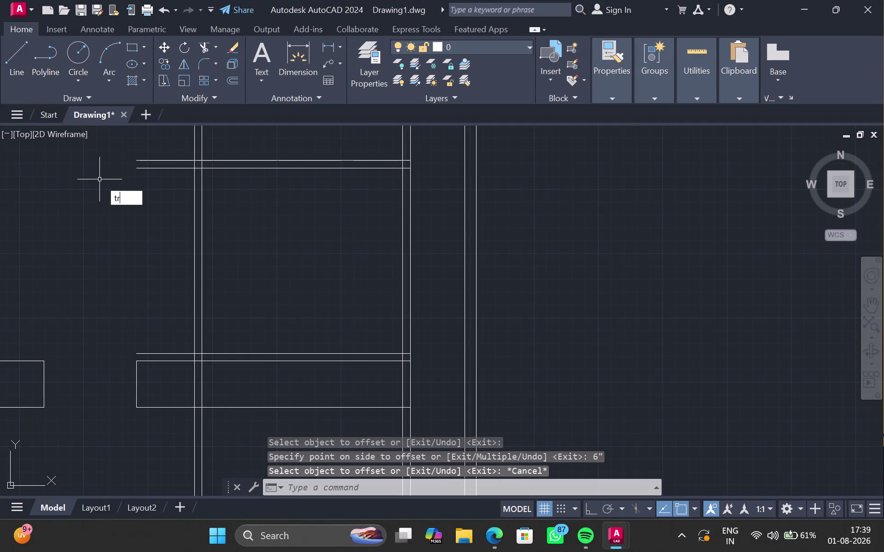
key(Return)
drag(149, 152, 146, 188)
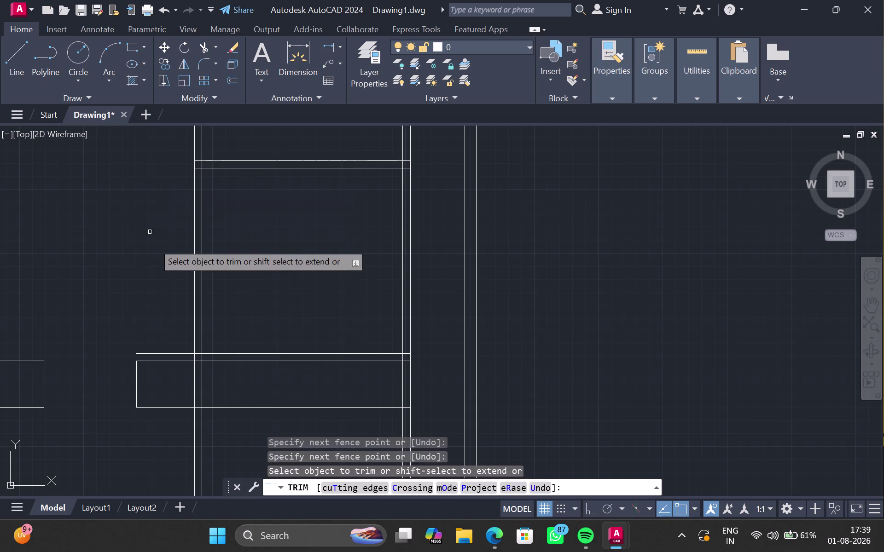
click(163, 353)
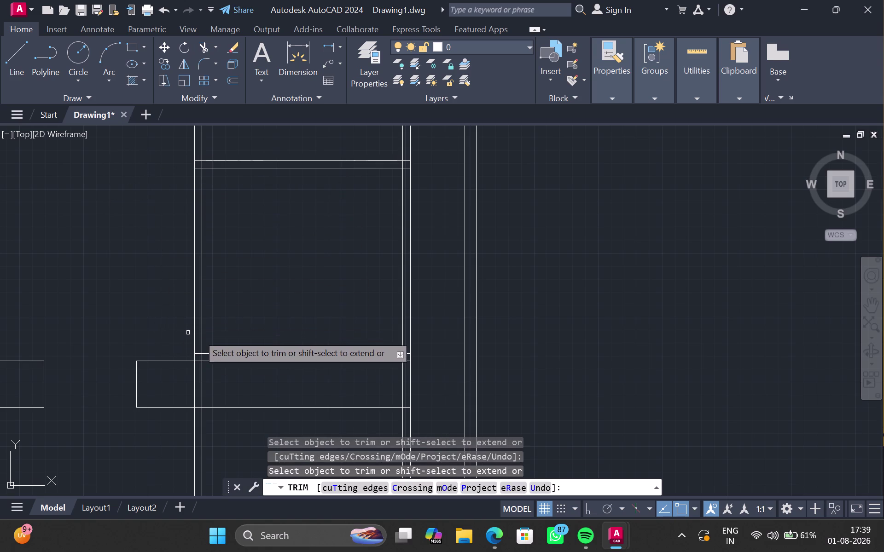
scroll(up, 3)
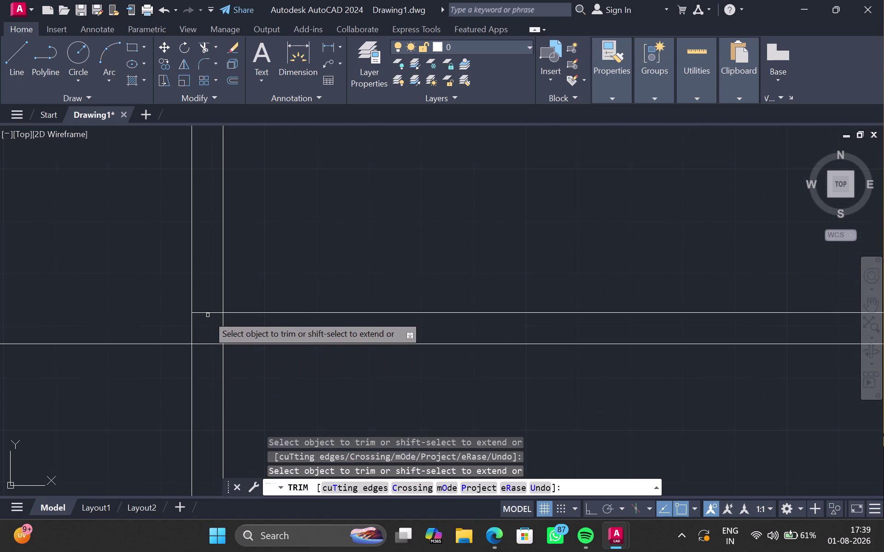
click(210, 311)
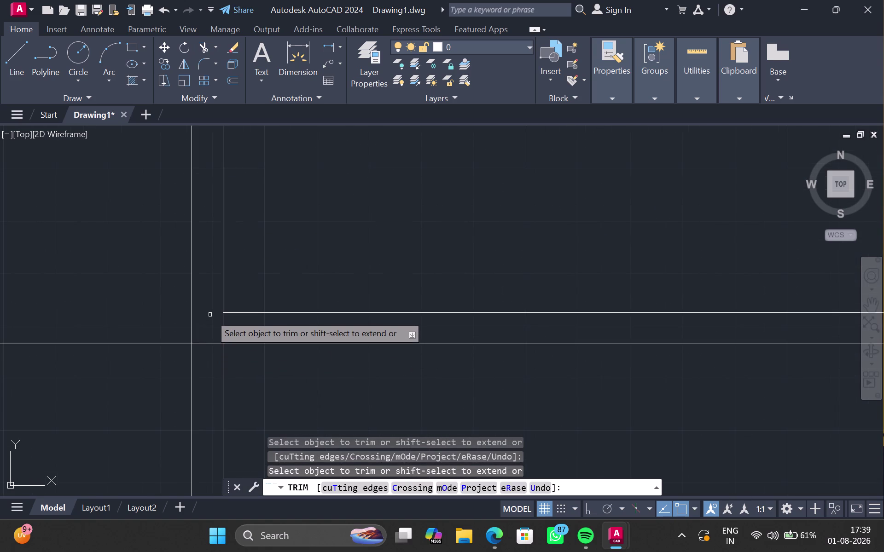
scroll(down, 3)
Trim the overhanging line ends at the next and right wall junctions.
middle_drag(461, 299, 396, 302)
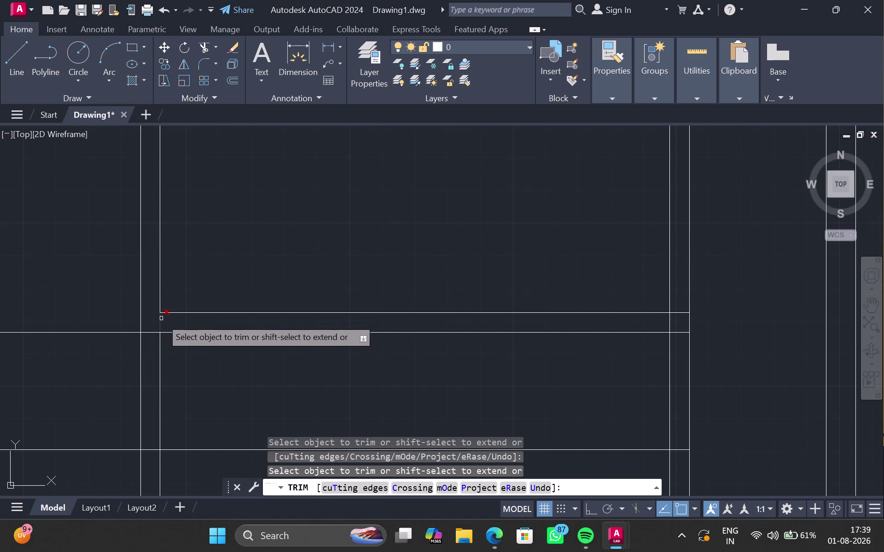
click(161, 320)
middle_drag(508, 320, 393, 315)
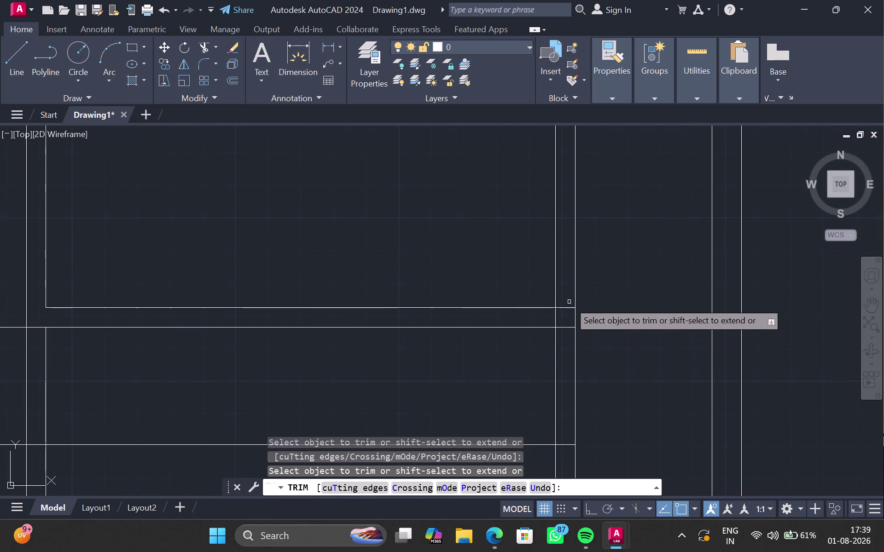
drag(566, 300, 550, 321)
middle_drag(558, 291, 539, 333)
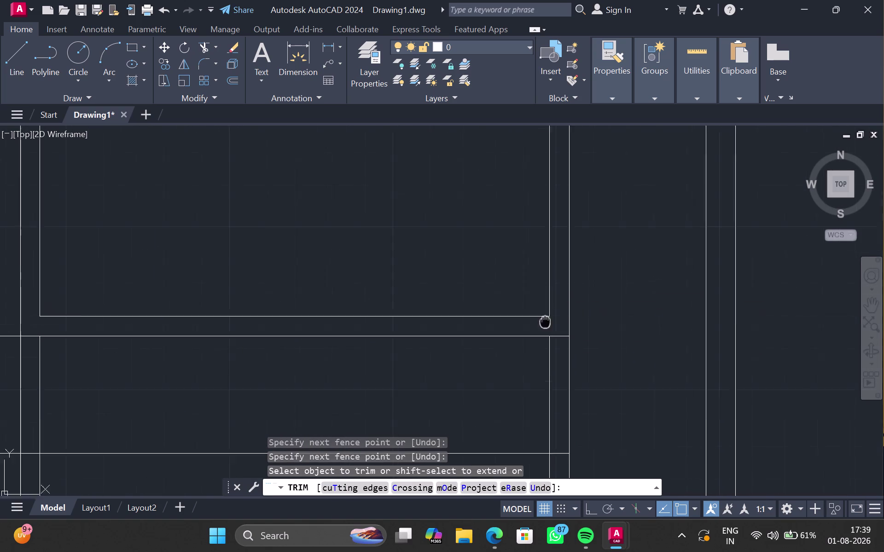
middle_drag(539, 333, 525, 378)
scroll(down, 3)
middle_drag(476, 249, 458, 341)
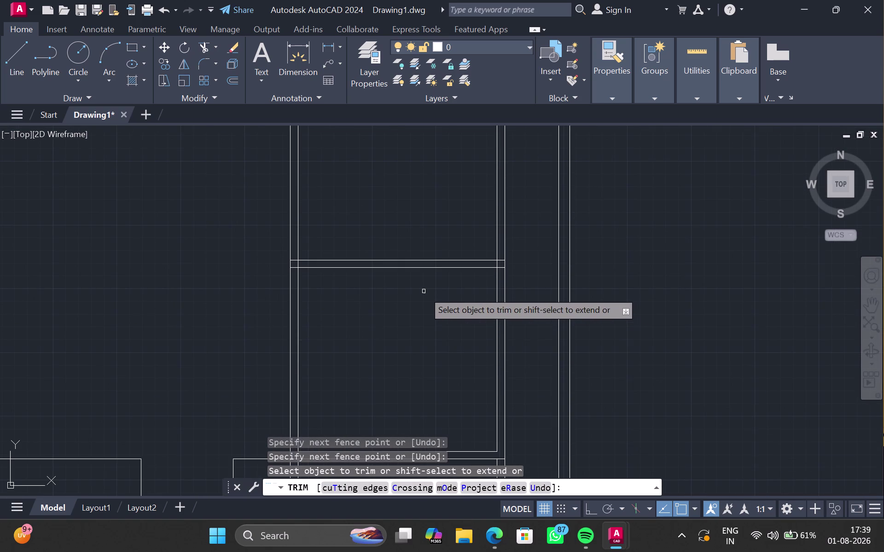
middle_drag(424, 292, 436, 300)
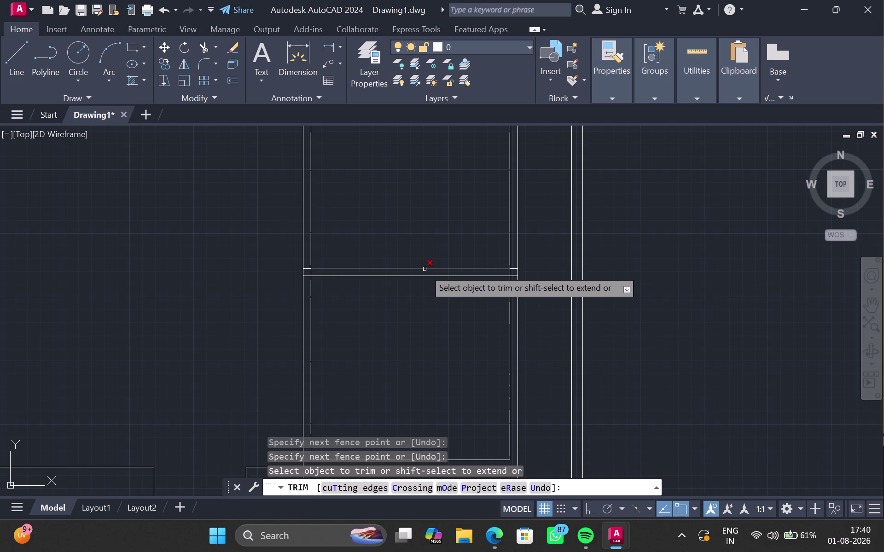
Trim the crossing segments inside the room and the overhangs at its top corners.
drag(377, 209, 235, 184)
drag(434, 231, 542, 227)
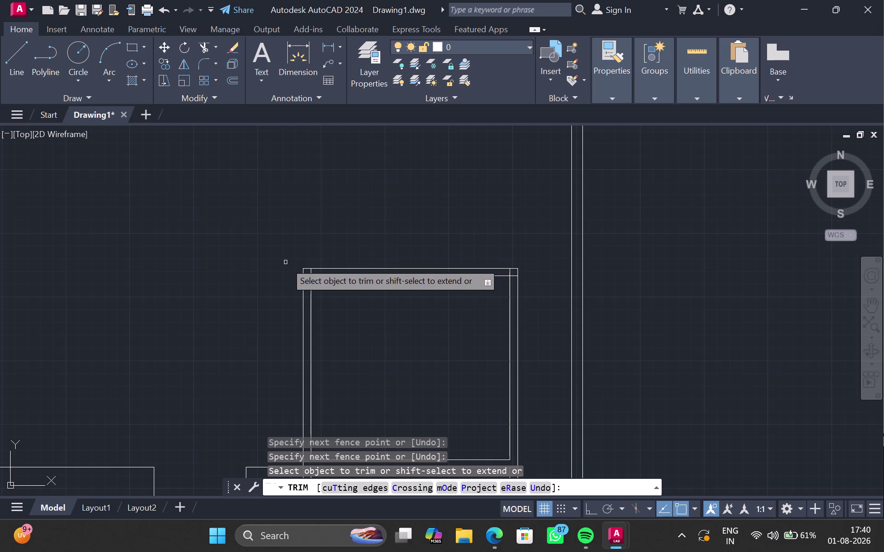
scroll(up, 3)
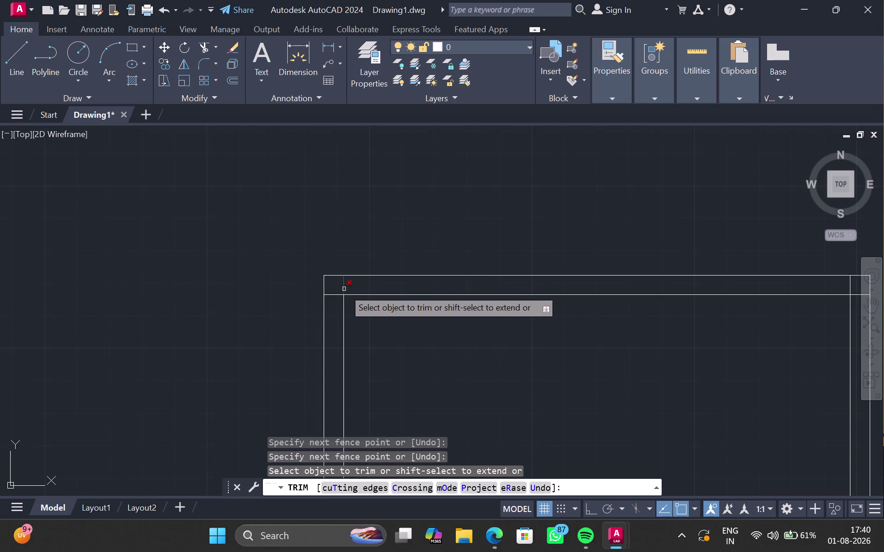
drag(349, 286, 333, 301)
middle_drag(494, 324, 354, 246)
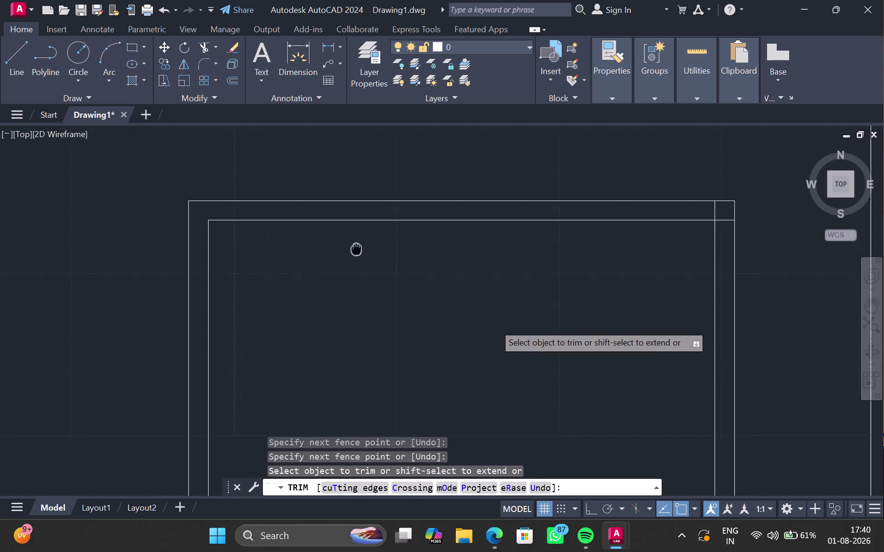
middle_drag(354, 247, 346, 244)
drag(714, 223, 702, 203)
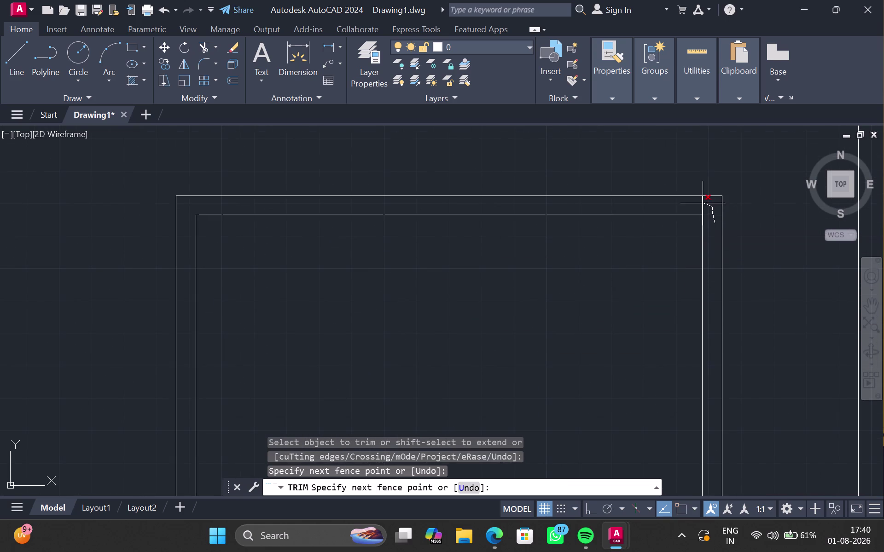
drag(702, 203, 691, 203)
scroll(down, 3)
middle_drag(628, 256, 614, 243)
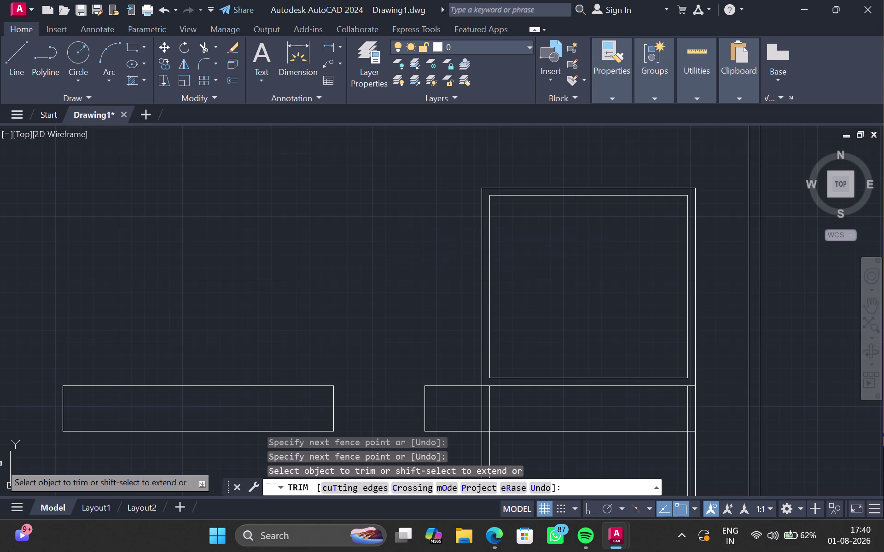
Trim the room's left wall lines where they cross and extend below the lower rectangle.
click(0, 454)
click(0, 452)
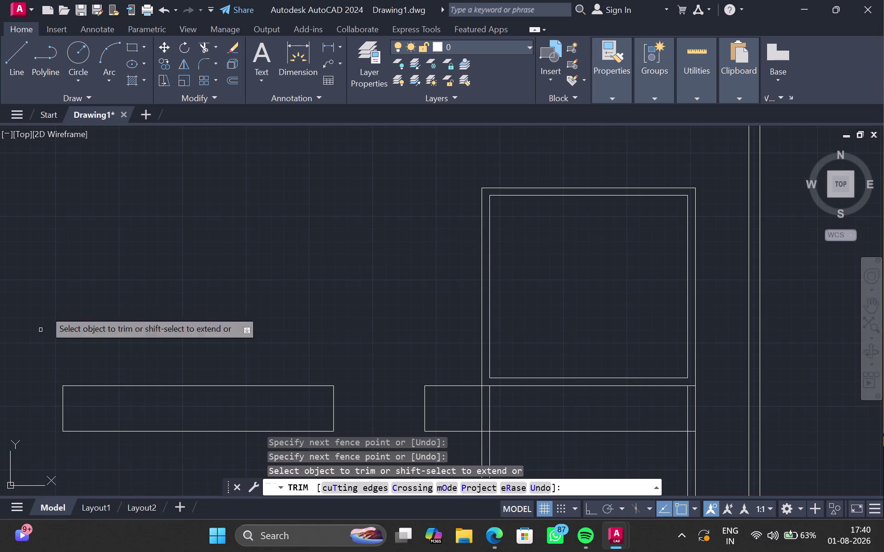
middle_drag(407, 188, 341, 193)
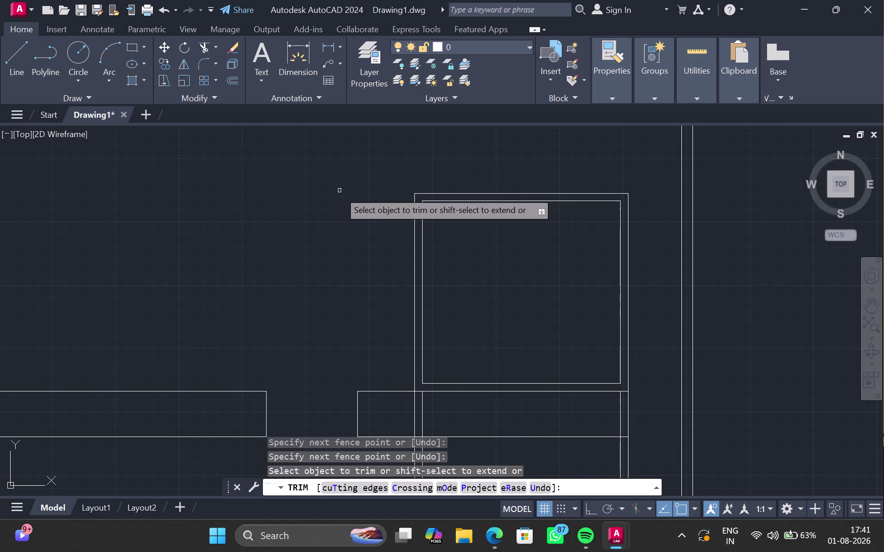
middle_drag(406, 293, 357, 152)
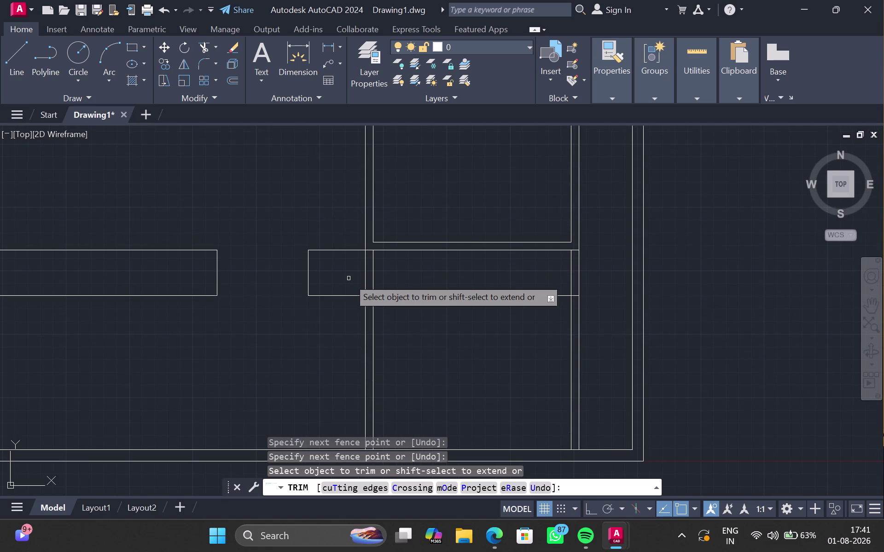
drag(348, 279, 393, 275)
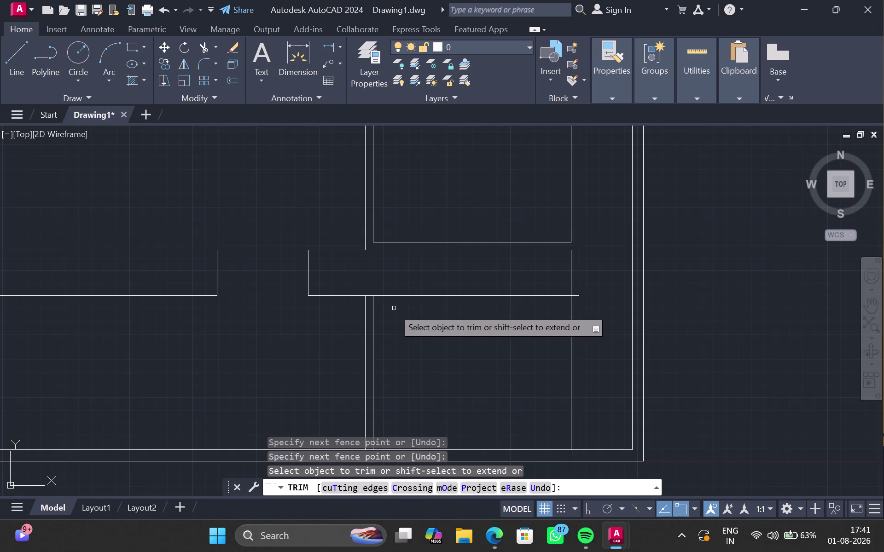
drag(395, 309, 346, 336)
drag(487, 371, 594, 348)
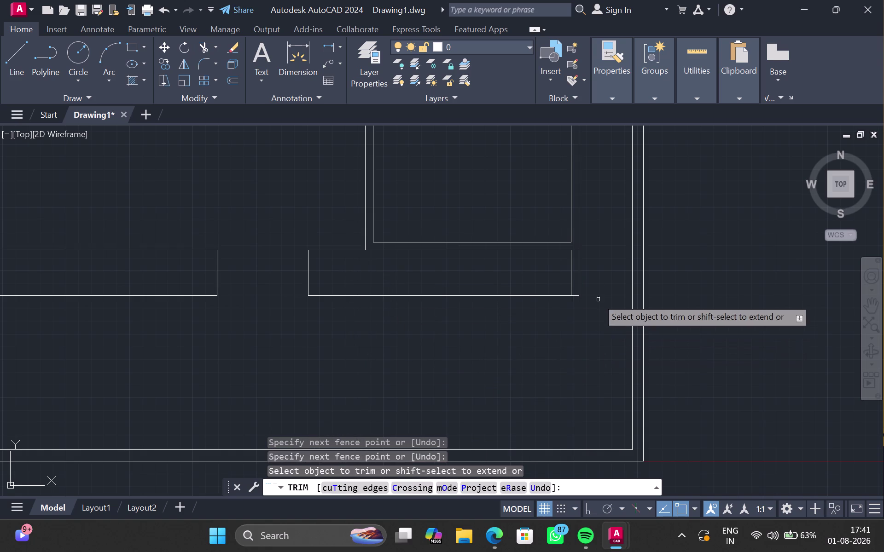
Trim the right wall lines inside the rectangle so the walls end at its top edge.
drag(592, 272, 587, 271)
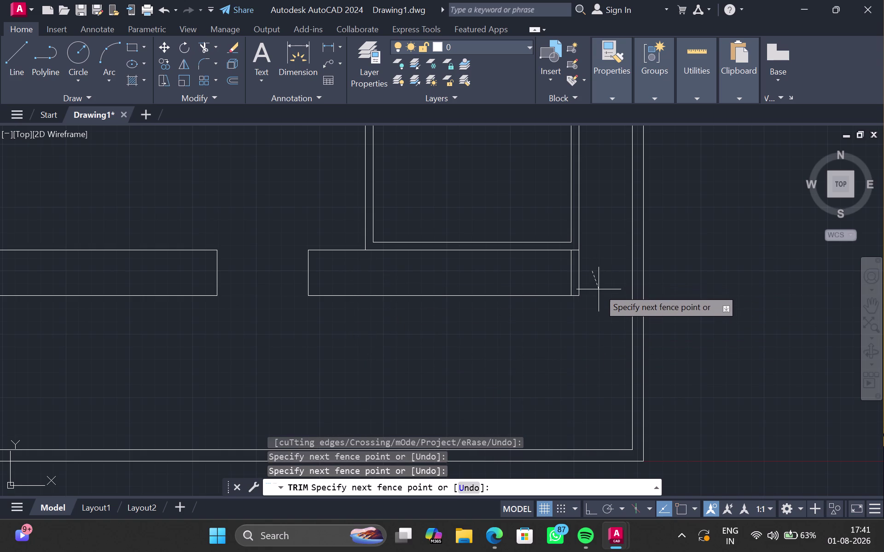
click(596, 274)
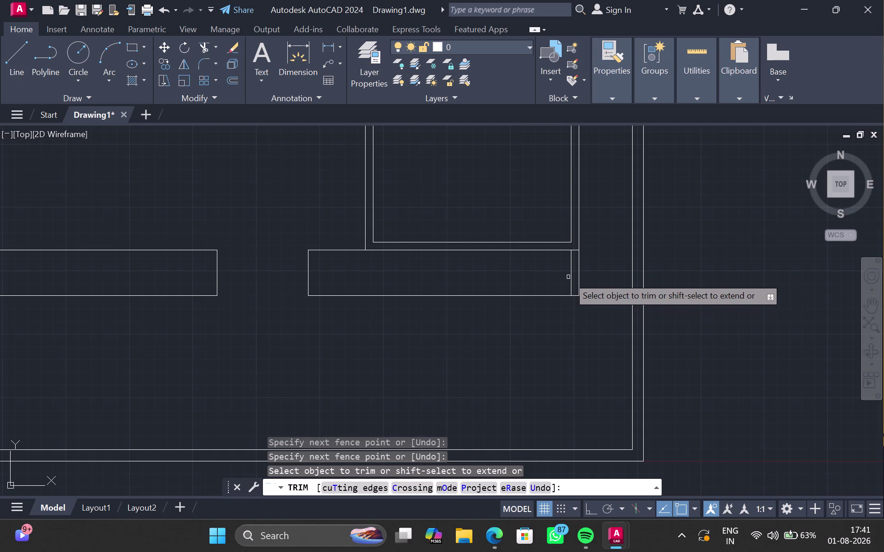
click(570, 278)
scroll(down, 3)
scroll(down, 3)
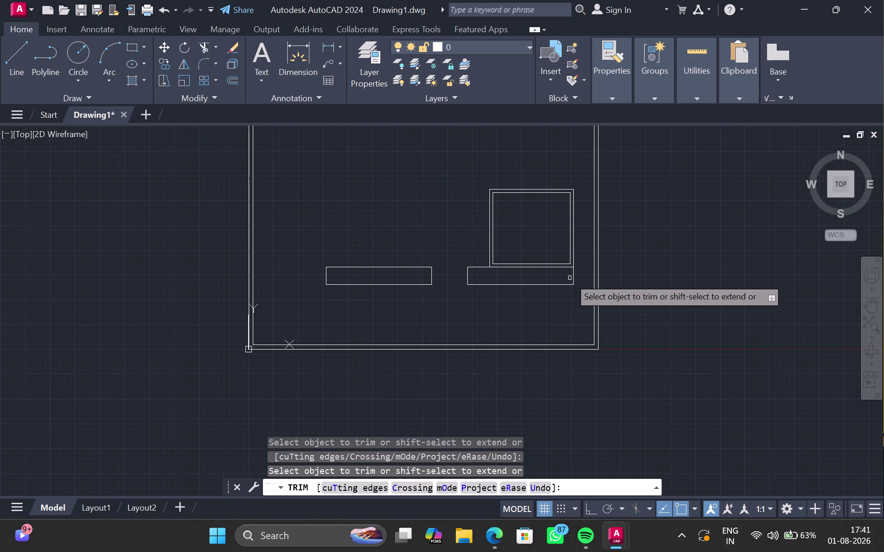
scroll(up, 3)
middle_drag(569, 277, 560, 291)
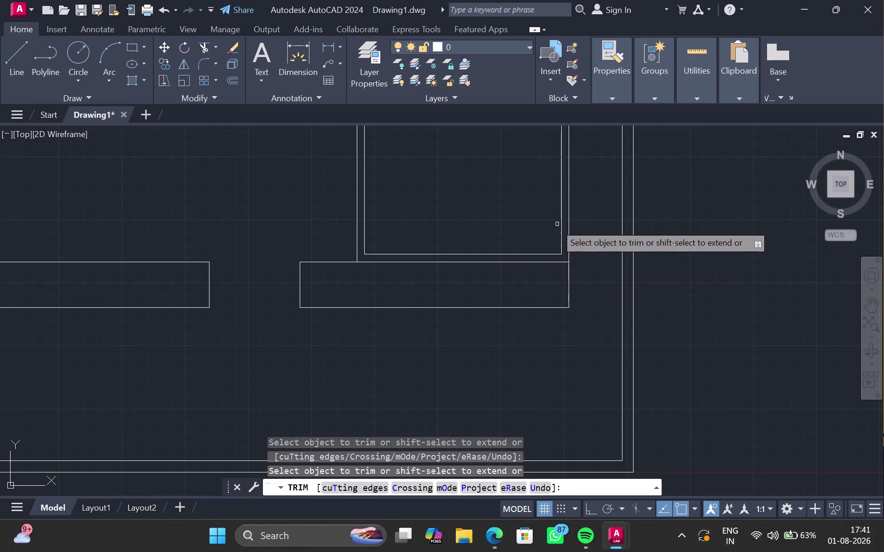
middle_drag(500, 217, 484, 307)
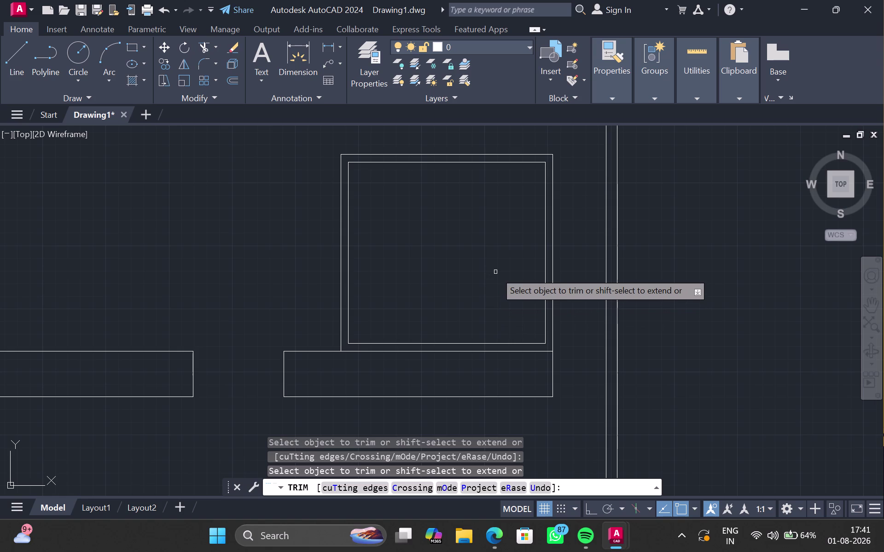